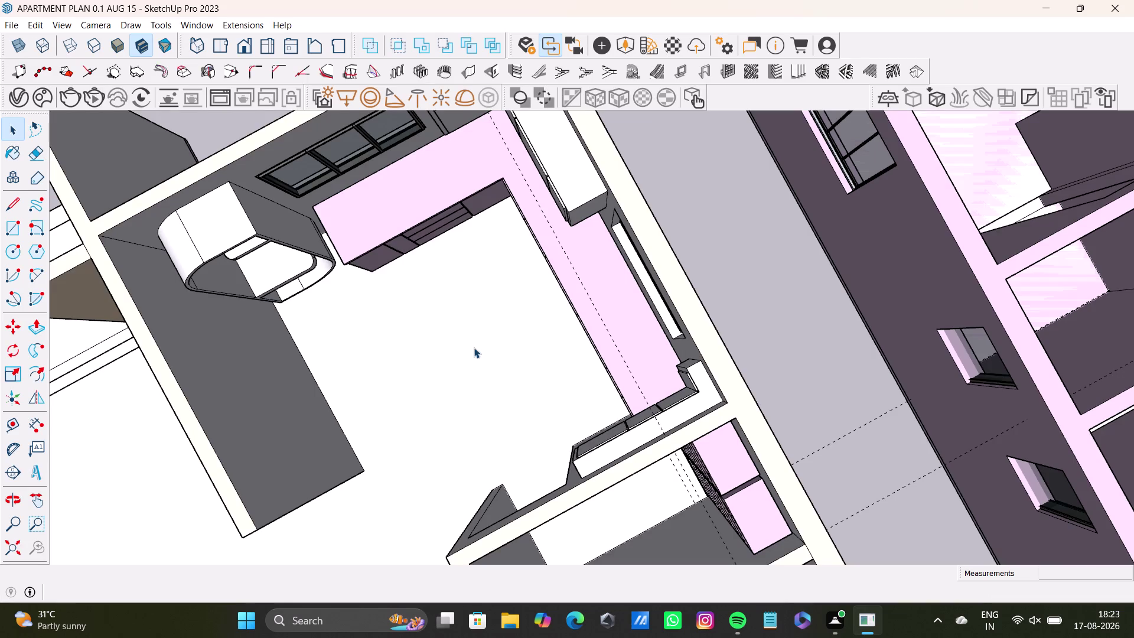
Orbit around the kitchen area and dismiss the Enscape welcome window.
scroll(down, 3)
middle_drag(464, 373, 548, 200)
middle_drag(541, 426, 697, 303)
scroll(up, 3)
middle_drag(540, 406, 513, 504)
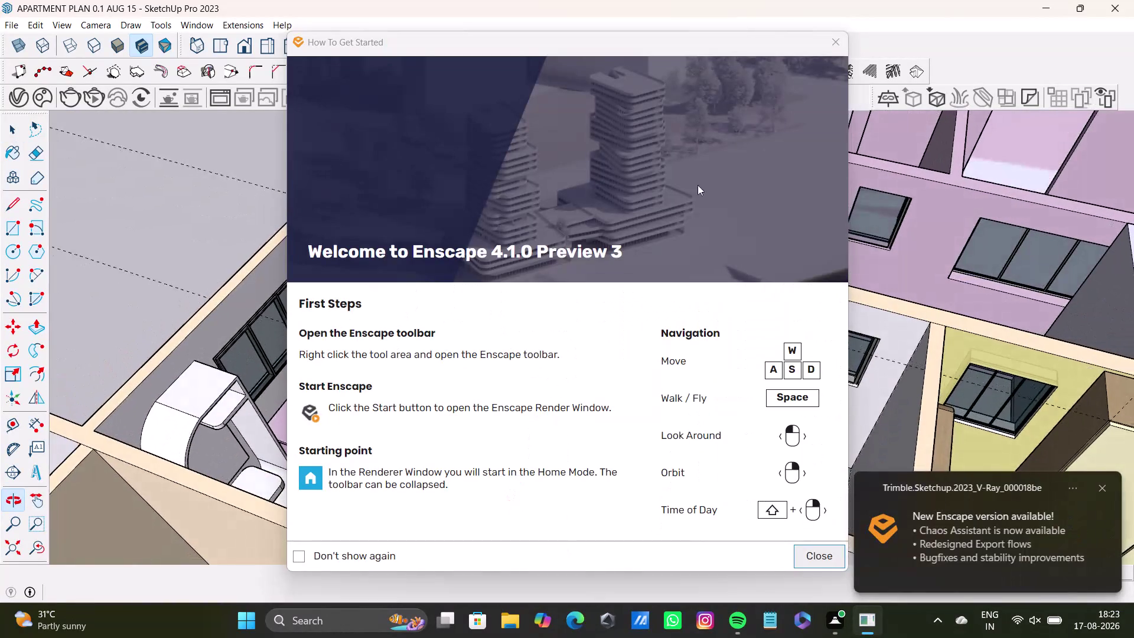
click(831, 42)
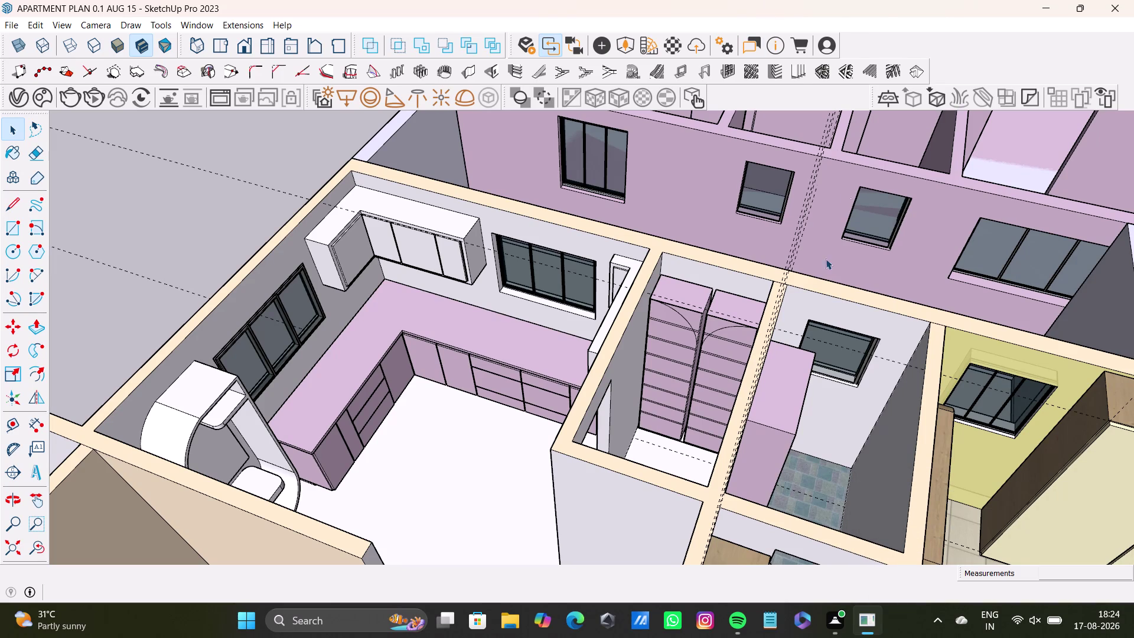
Orbit over the whole apartment to survey the bathroom, bedroom and kitchen.
scroll(down, 3)
scroll(down, 3)
middle_drag(500, 280, 303, 337)
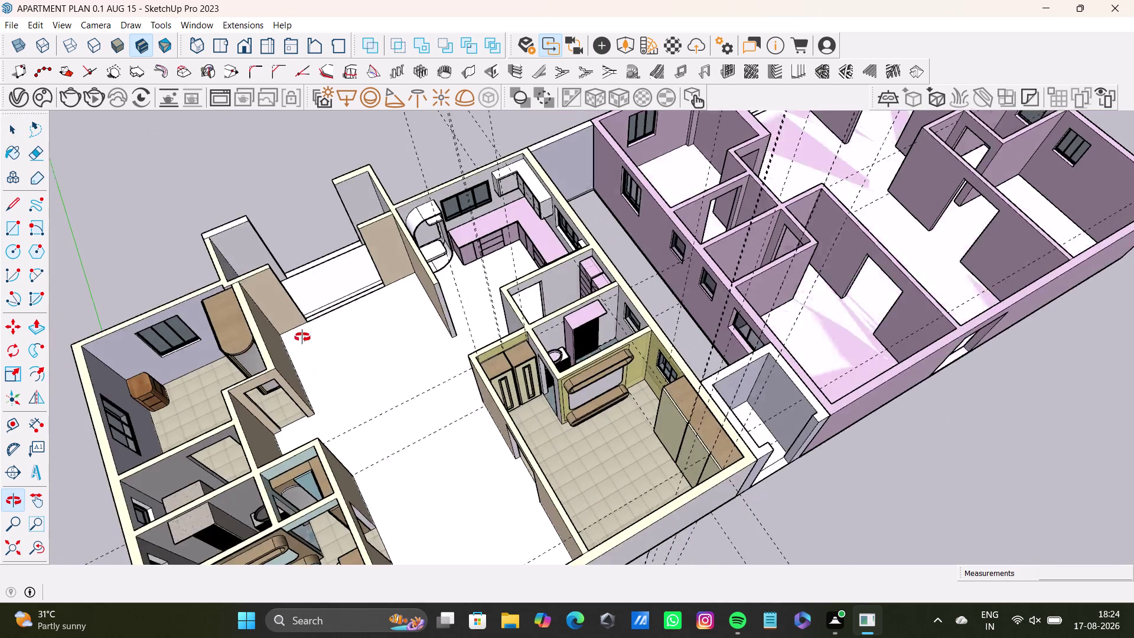
middle_drag(303, 337, 302, 337)
scroll(up, 3)
middle_drag(588, 291, 361, 291)
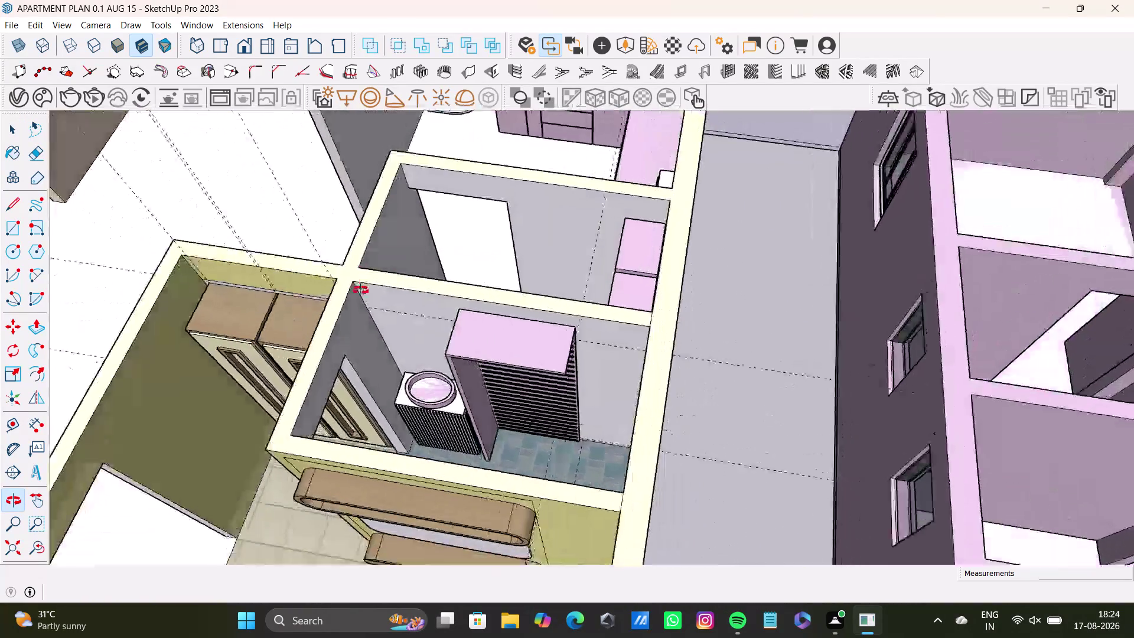
middle_drag(360, 291, 501, 132)
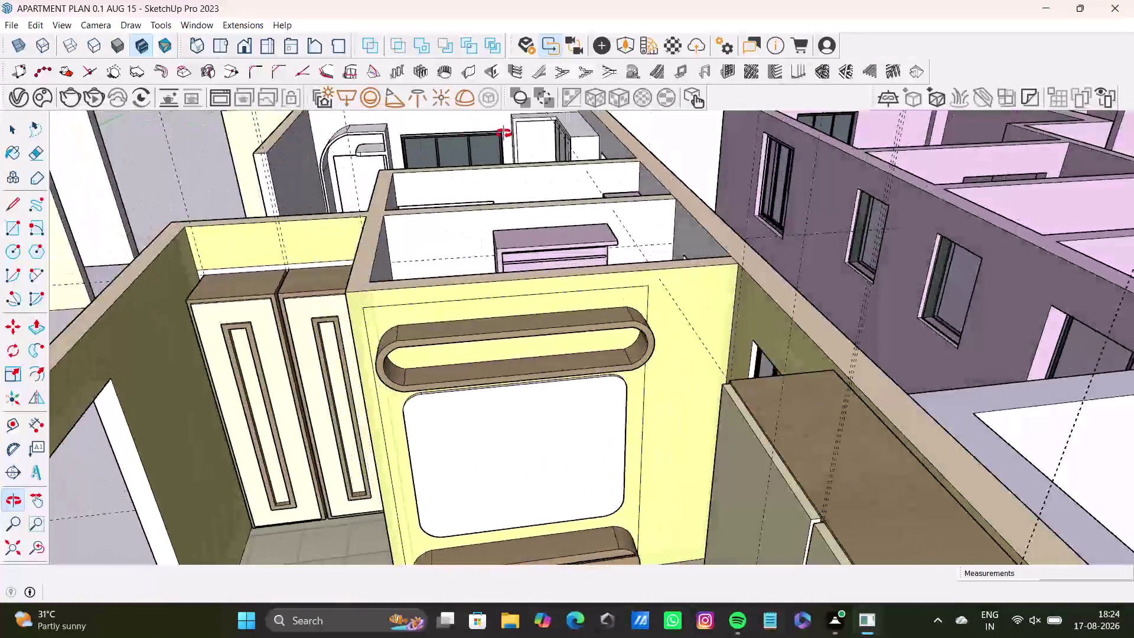
middle_drag(502, 132, 555, 319)
scroll(down, 3)
middle_drag(549, 323, 595, 246)
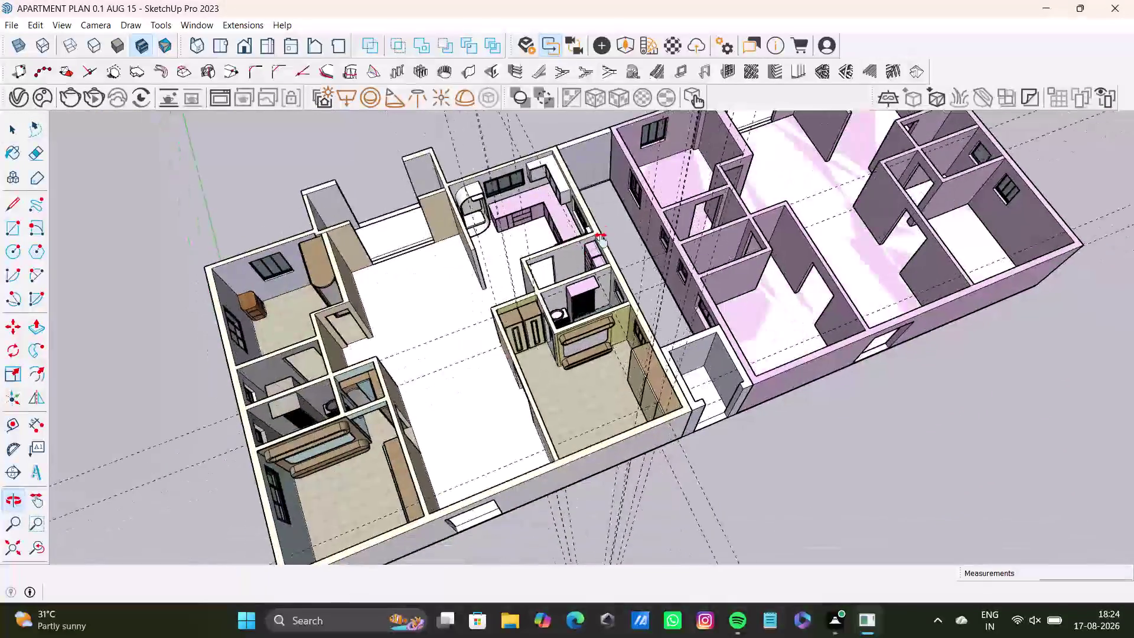
middle_drag(595, 245, 605, 238)
scroll(up, 3)
scroll(down, 3)
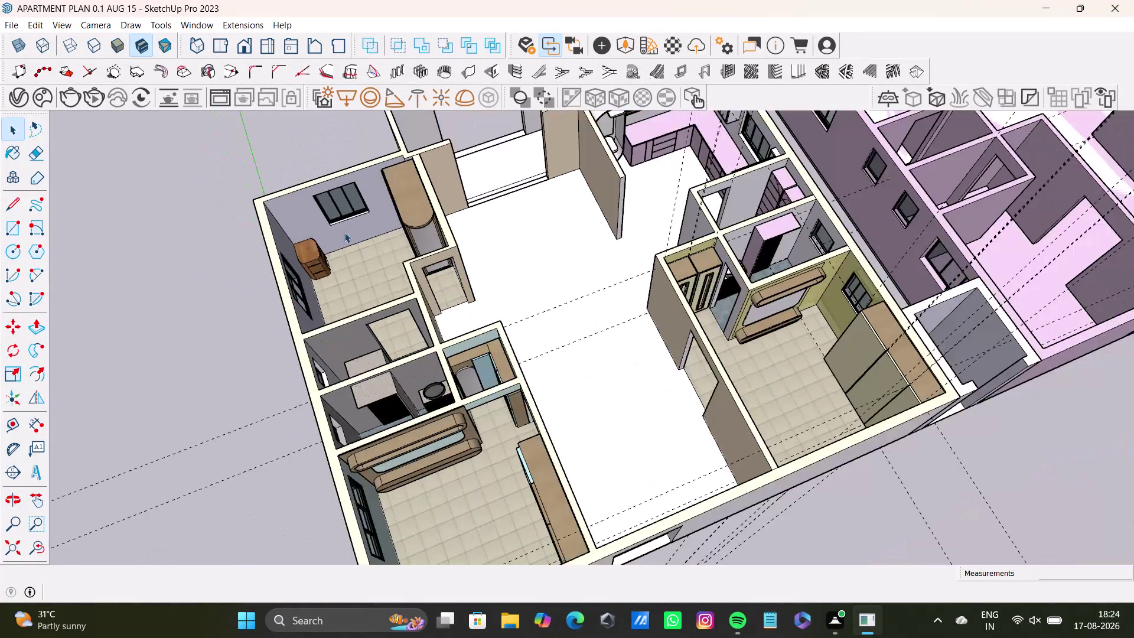
scroll(down, 3)
middle_drag(637, 272, 502, 379)
scroll(up, 3)
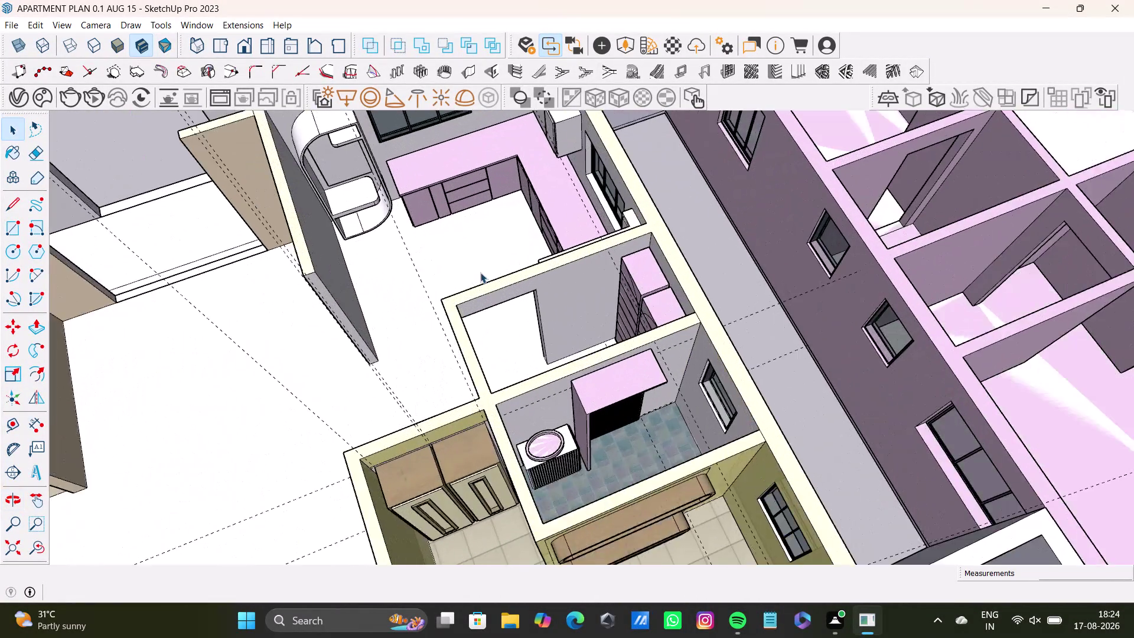
scroll(up, 3)
middle_drag(480, 272, 661, 268)
scroll(down, 3)
middle_drag(659, 309, 660, 311)
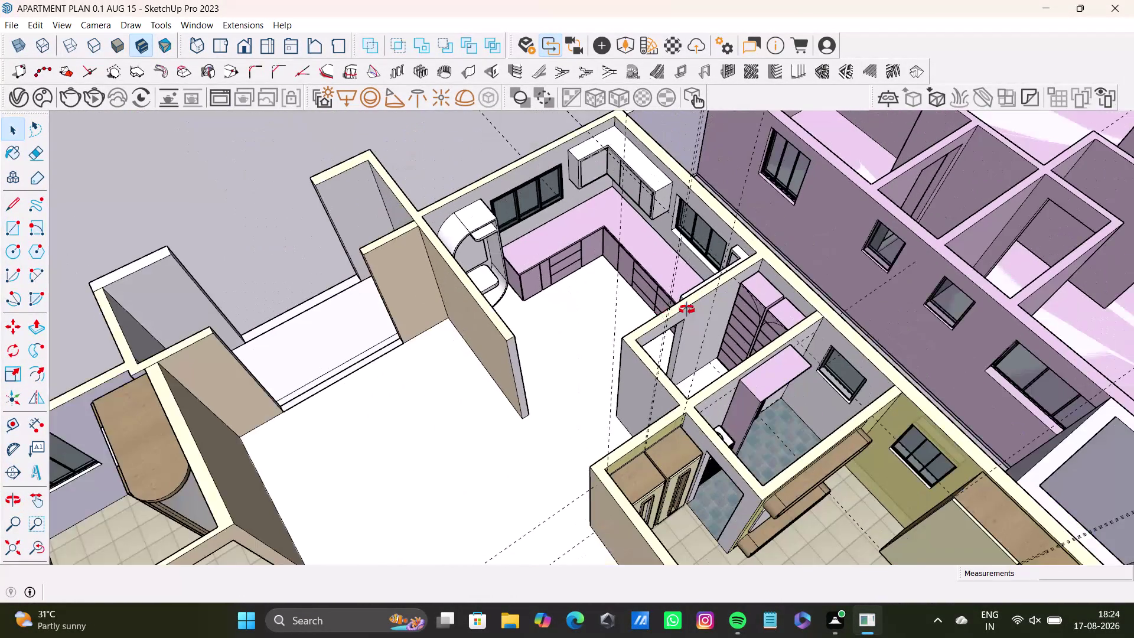
Face the bathroom's bedroom-side wall by the wardrobe, select Paint Bucket, and open the Default Tray.
middle_drag(659, 311, 886, 355)
scroll(up, 3)
middle_drag(651, 295, 399, 287)
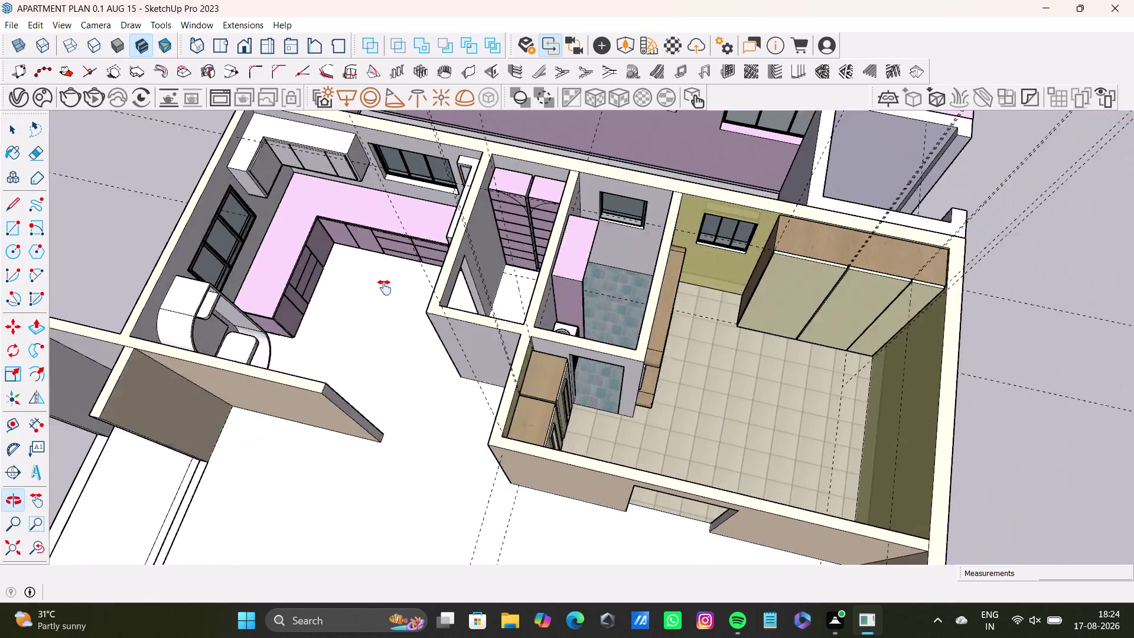
middle_drag(399, 288, 282, 290)
scroll(up, 3)
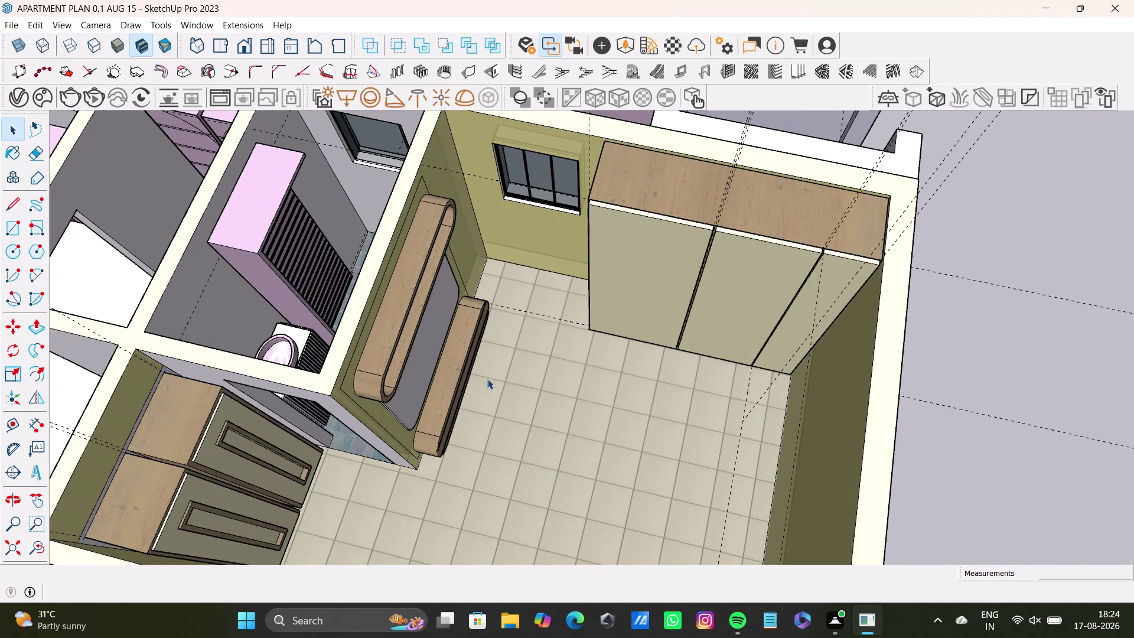
middle_drag(342, 344, 279, 237)
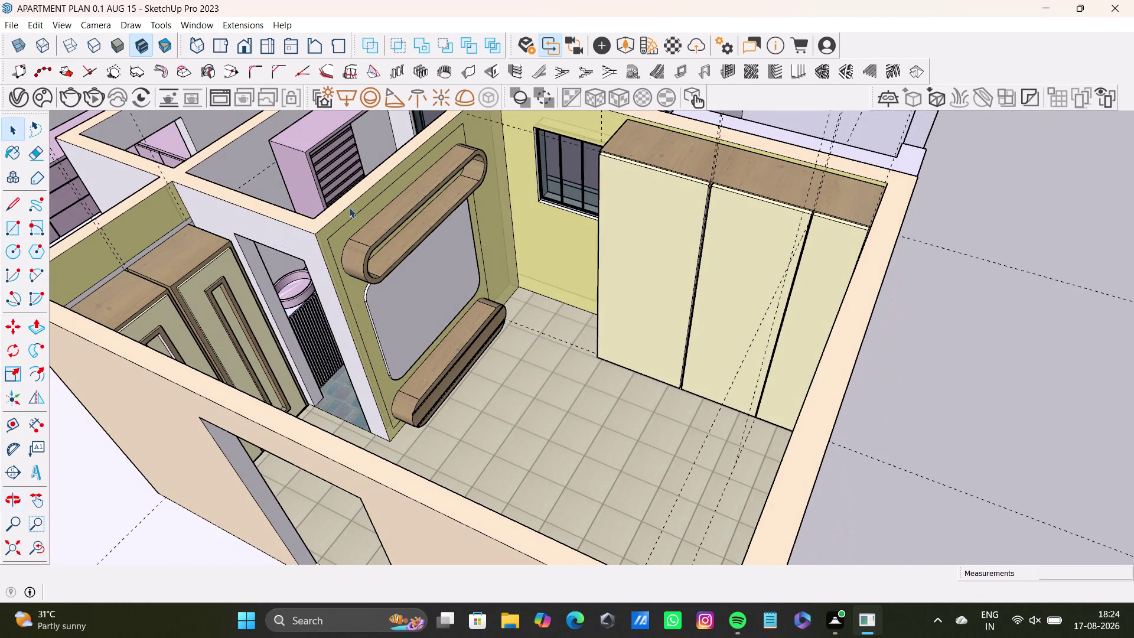
click(5, 151)
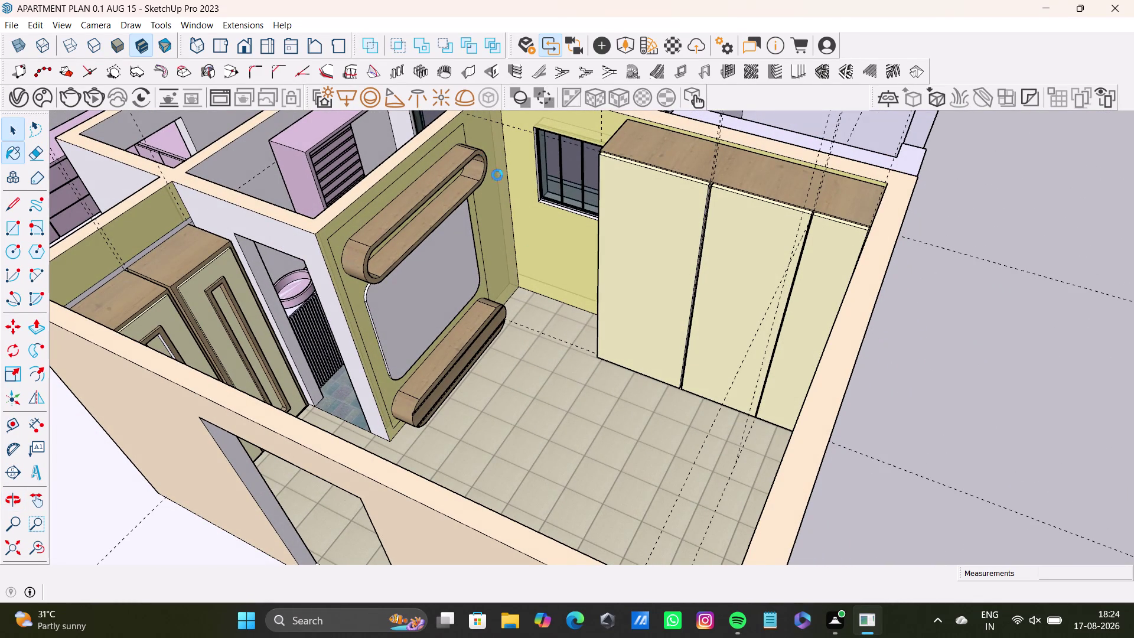
click(551, 227)
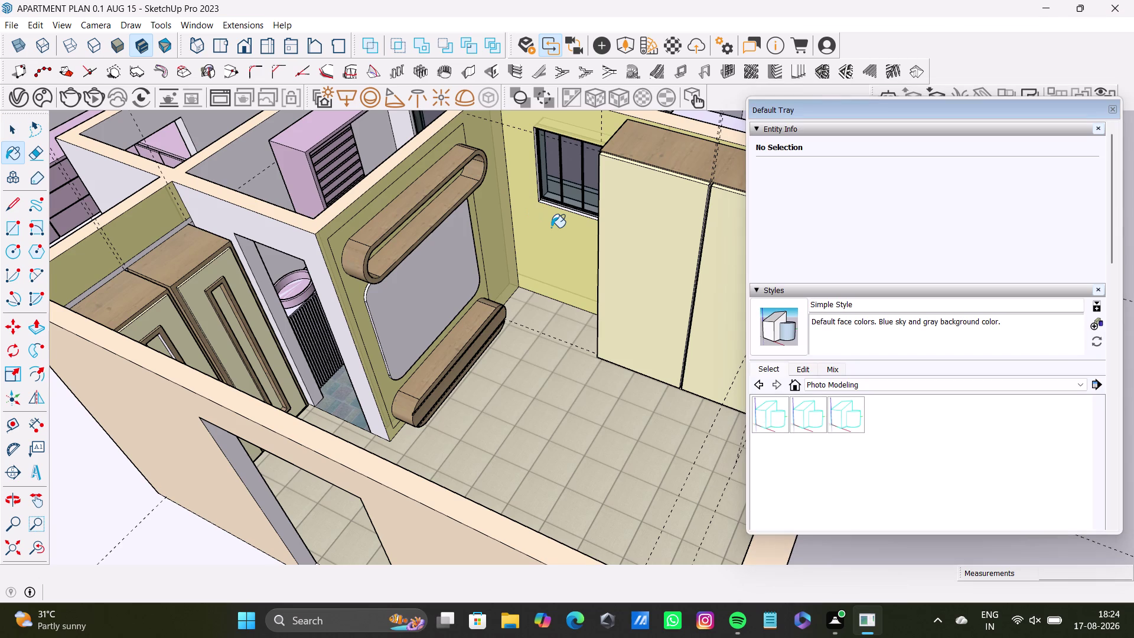
Undo the last change and show the named colour swatches in the Materials tray.
key(ctrl+z)
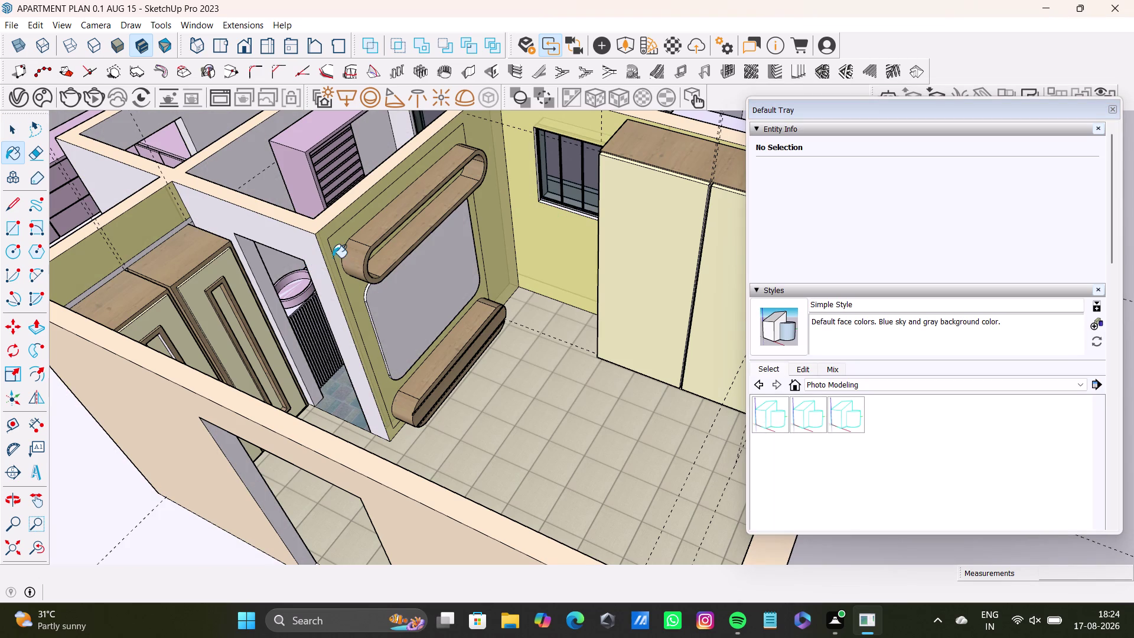
scroll(up, 3)
scroll(down, 3)
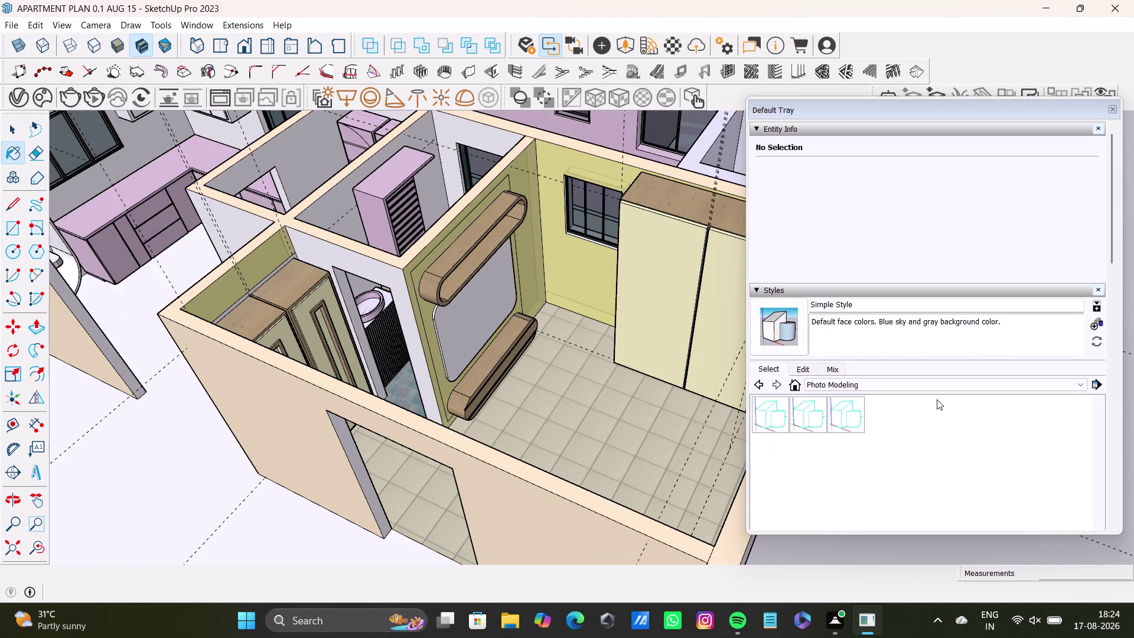
scroll(down, 3)
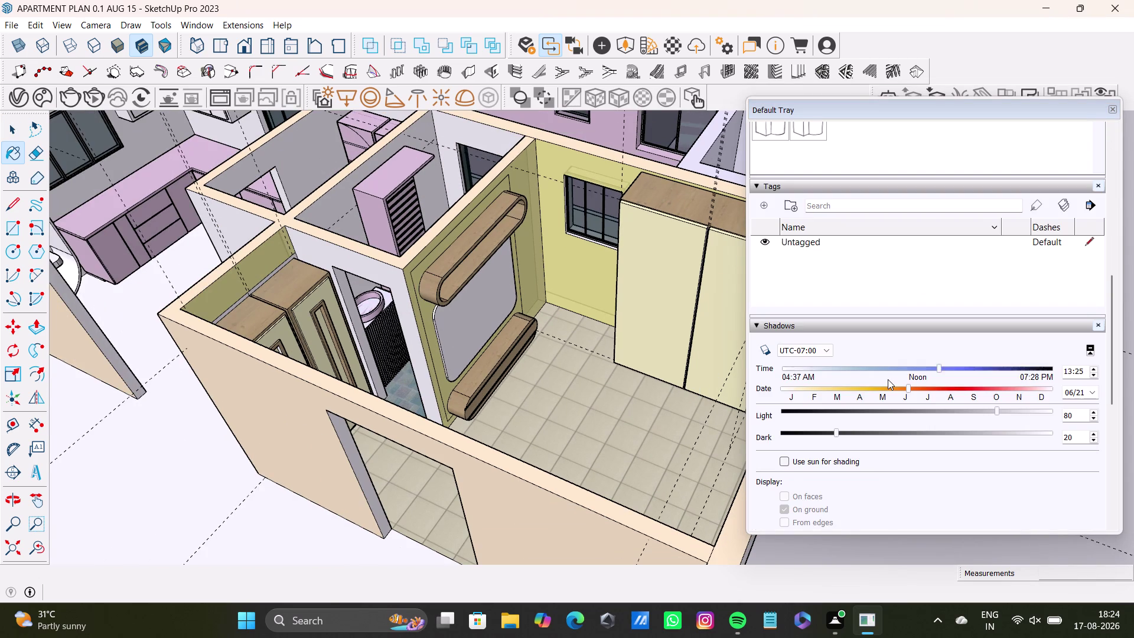
scroll(down, 3)
drag(1111, 335, 1116, 381)
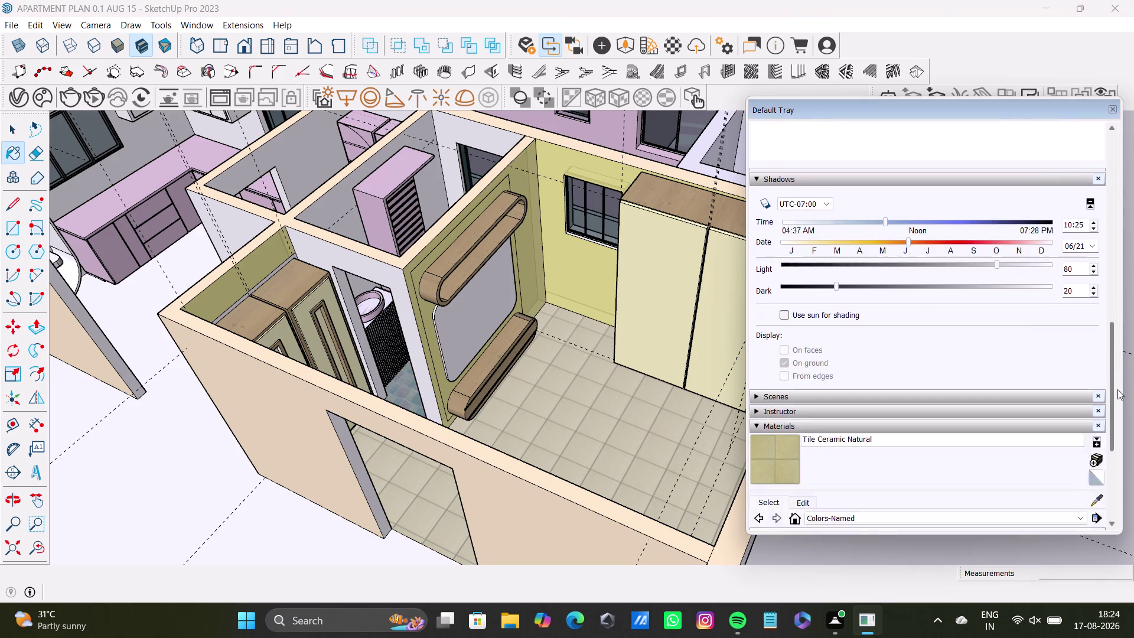
drag(1117, 382, 1118, 416)
click(1098, 393)
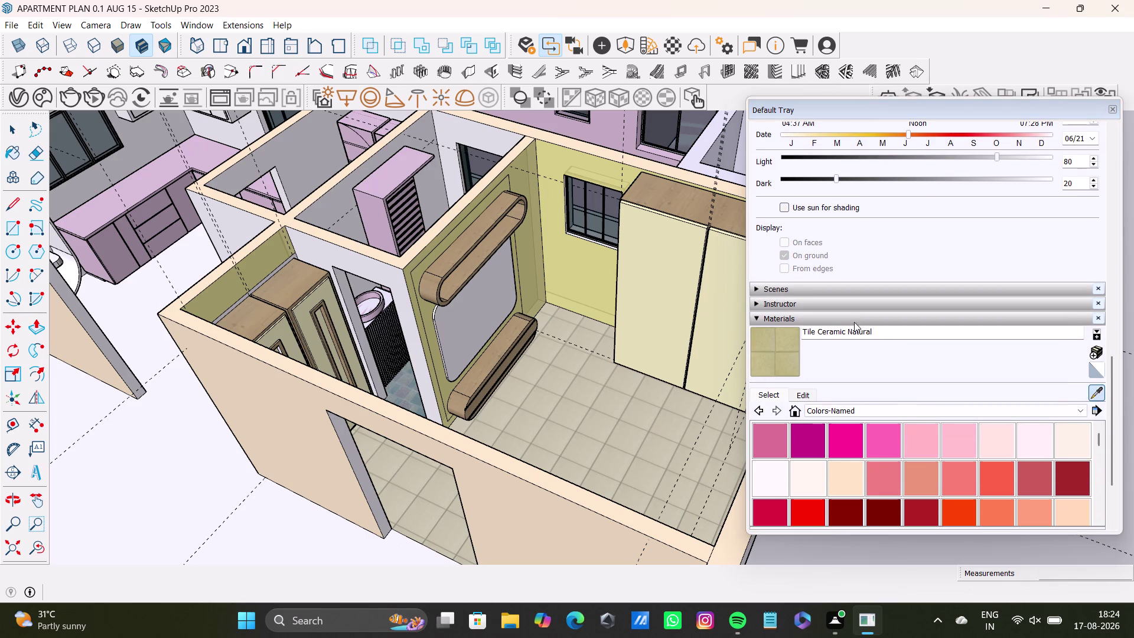
Sample the 0047_Khaki material from the bedroom wall.
click(625, 174)
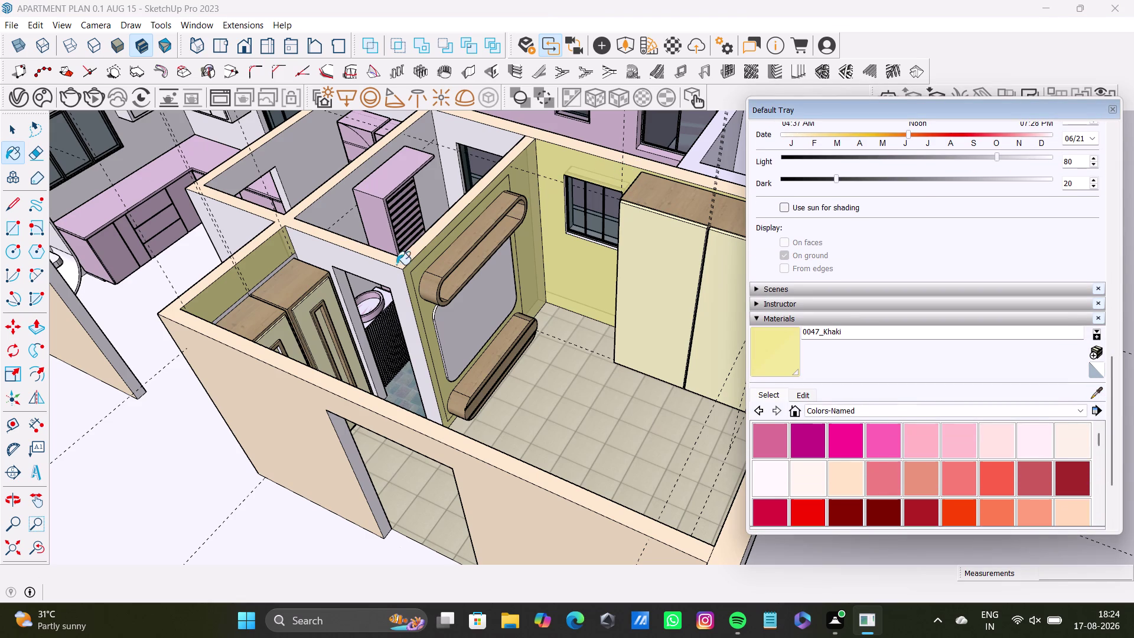
click(395, 277)
key(ctrl+z)
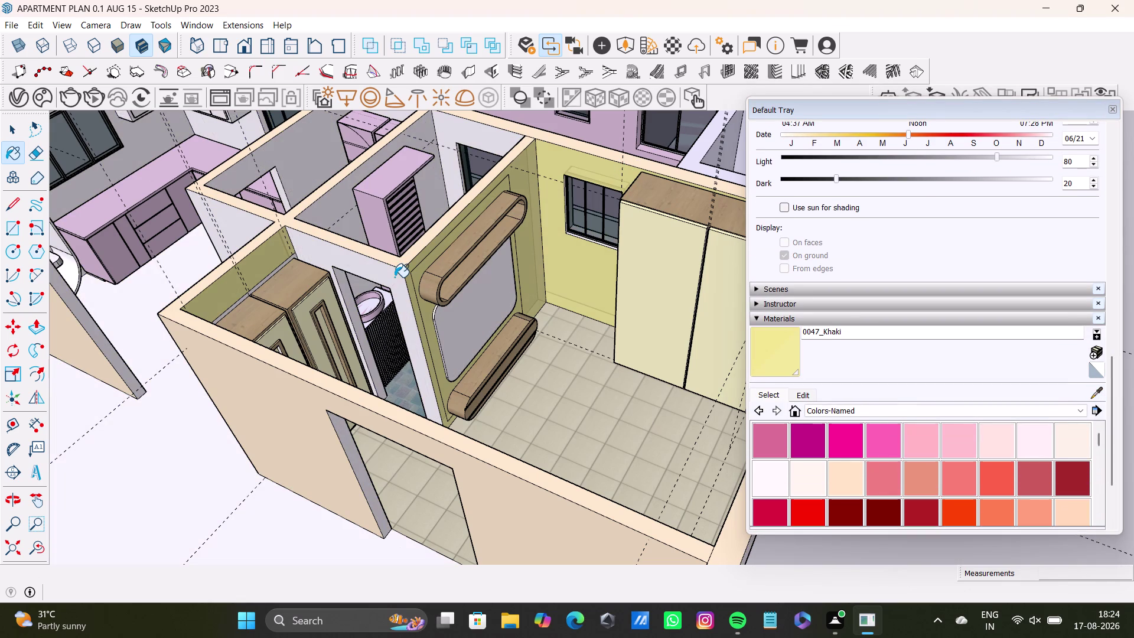
key(space)
Enter the bathroom wall group and select its bedroom-side wall face.
click(394, 278)
triple_click(394, 277)
double_click(395, 278)
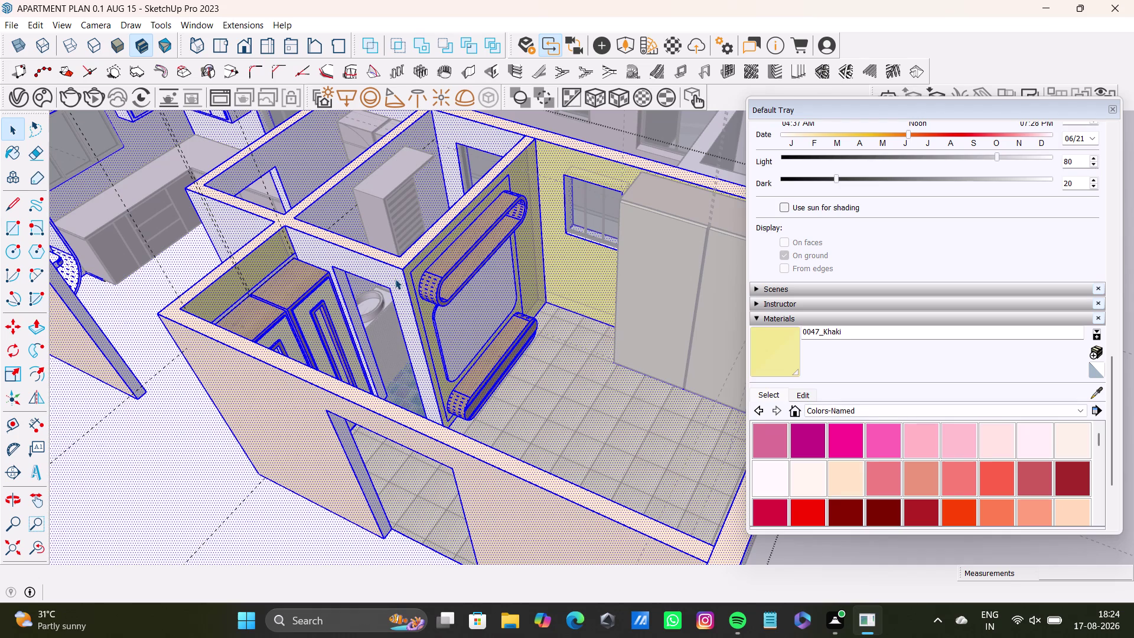
double_click(396, 279)
click(396, 276)
click(367, 269)
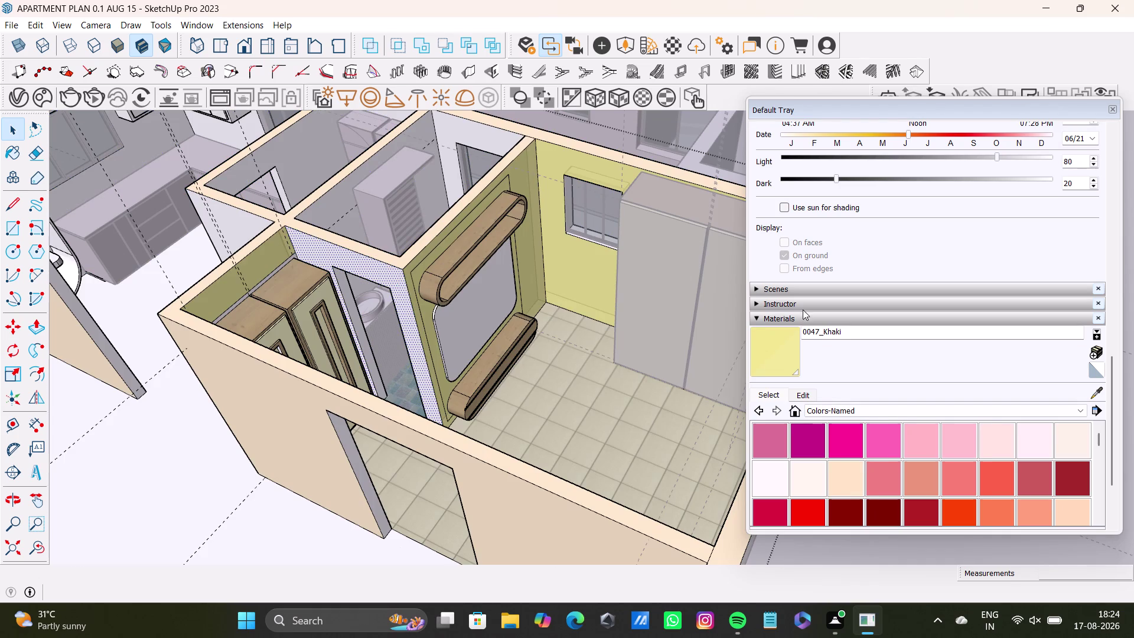
Paint the wall faces beside the wardrobe and the narrow wall edge khaki.
click(779, 368)
click(386, 276)
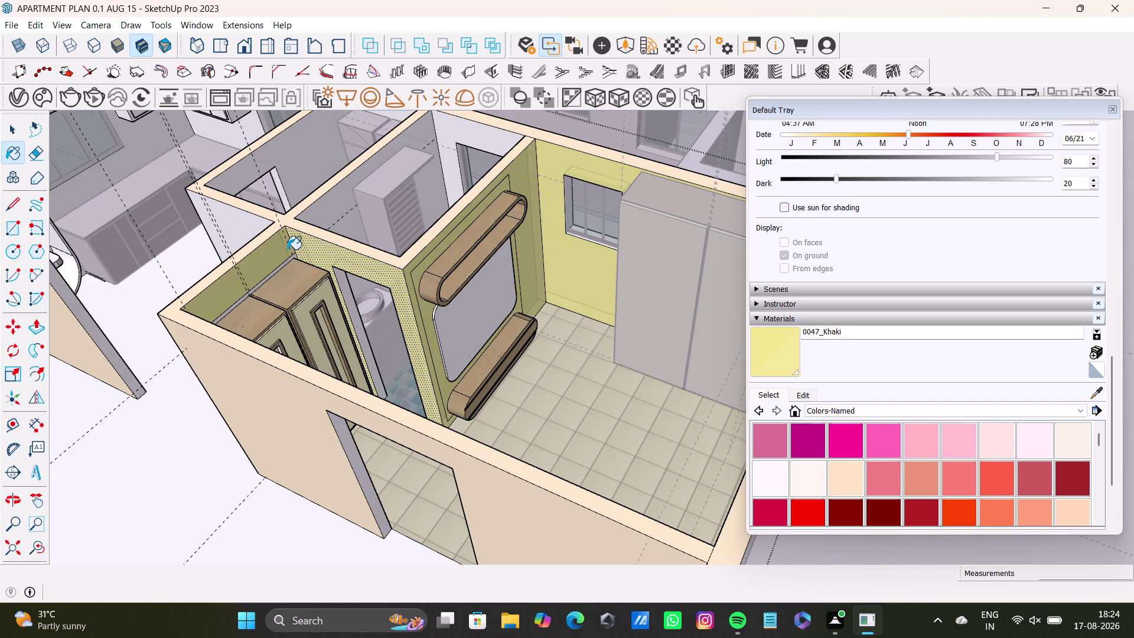
scroll(up, 3)
key(space)
click(310, 266)
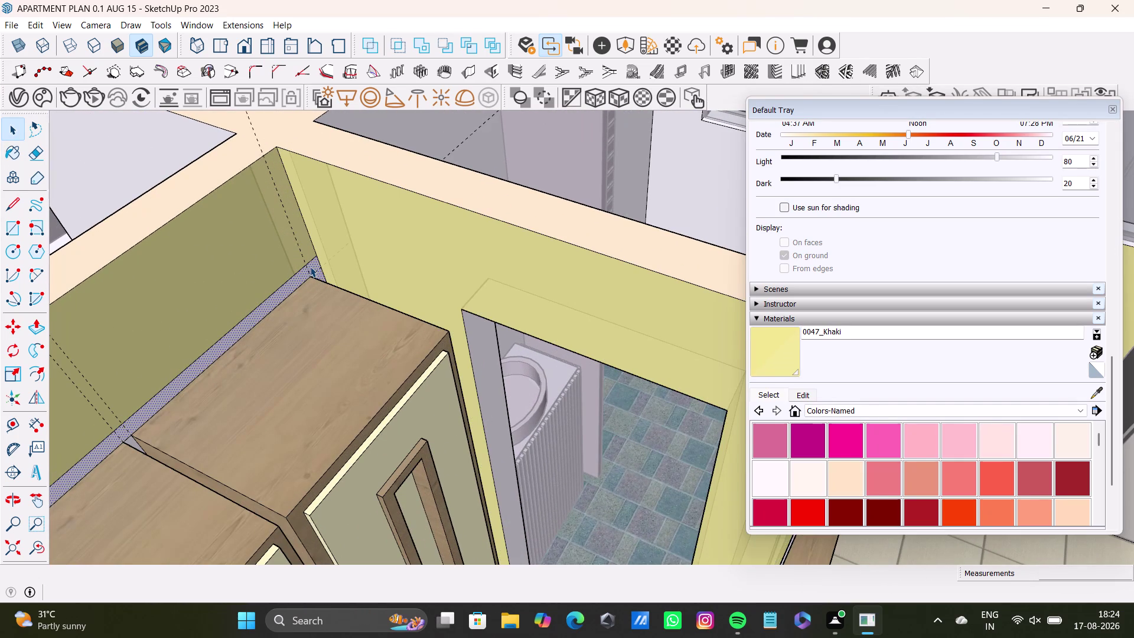
click(766, 364)
click(314, 269)
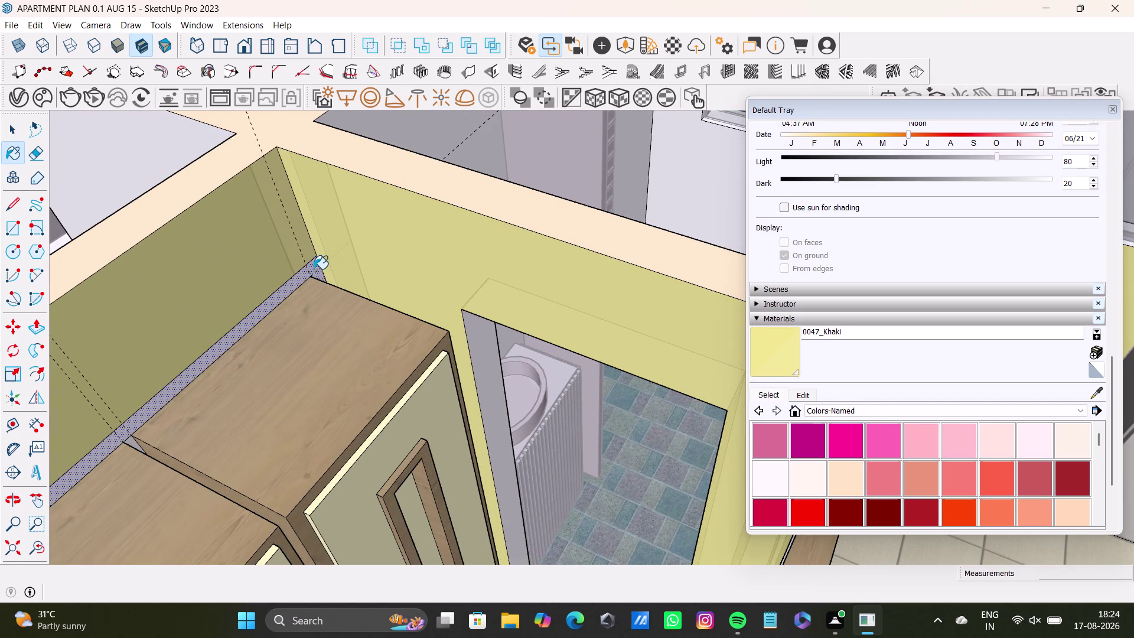
scroll(down, 3)
middle_drag(538, 291, 535, 305)
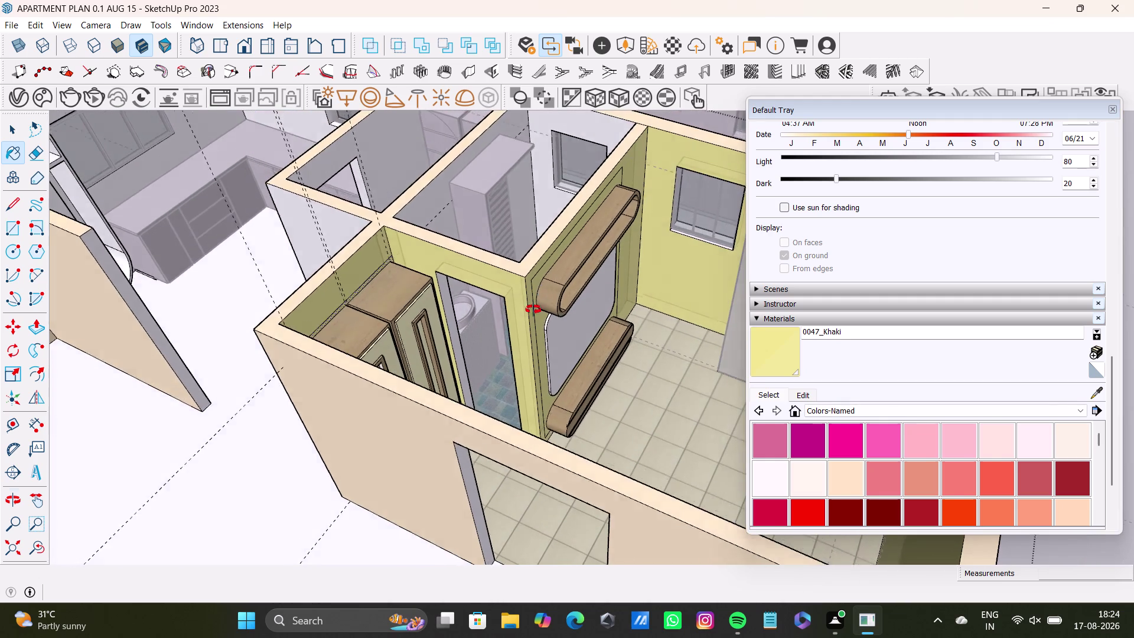
middle_drag(535, 305, 418, 344)
scroll(down, 3)
middle_drag(420, 309, 420, 330)
scroll(up, 3)
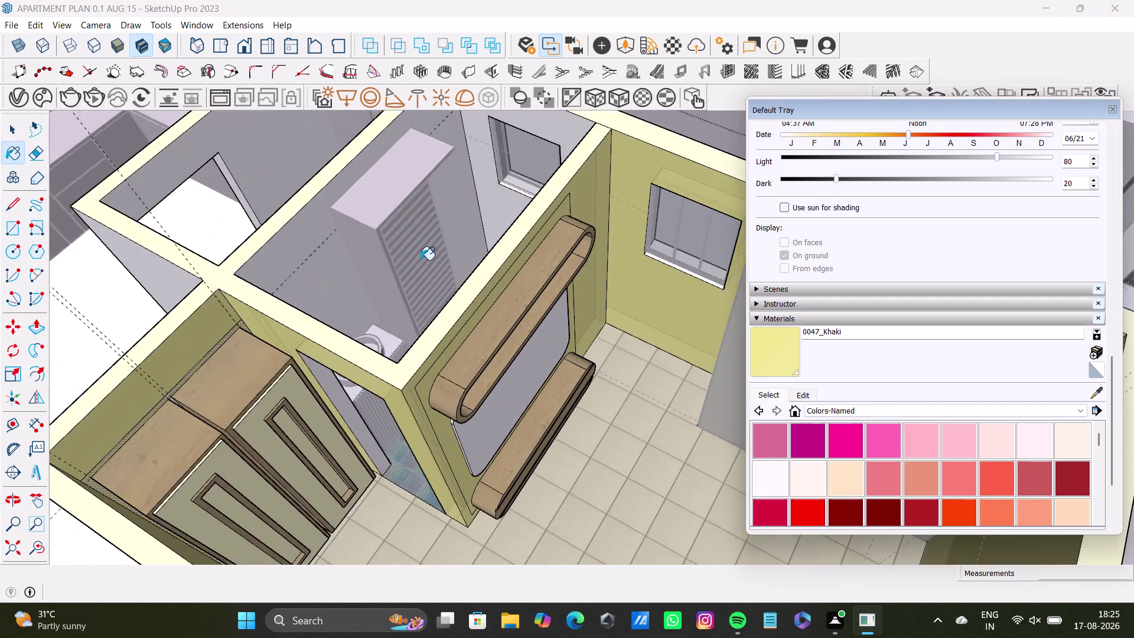
scroll(up, 3)
scroll(down, 3)
key(space)
click(674, 279)
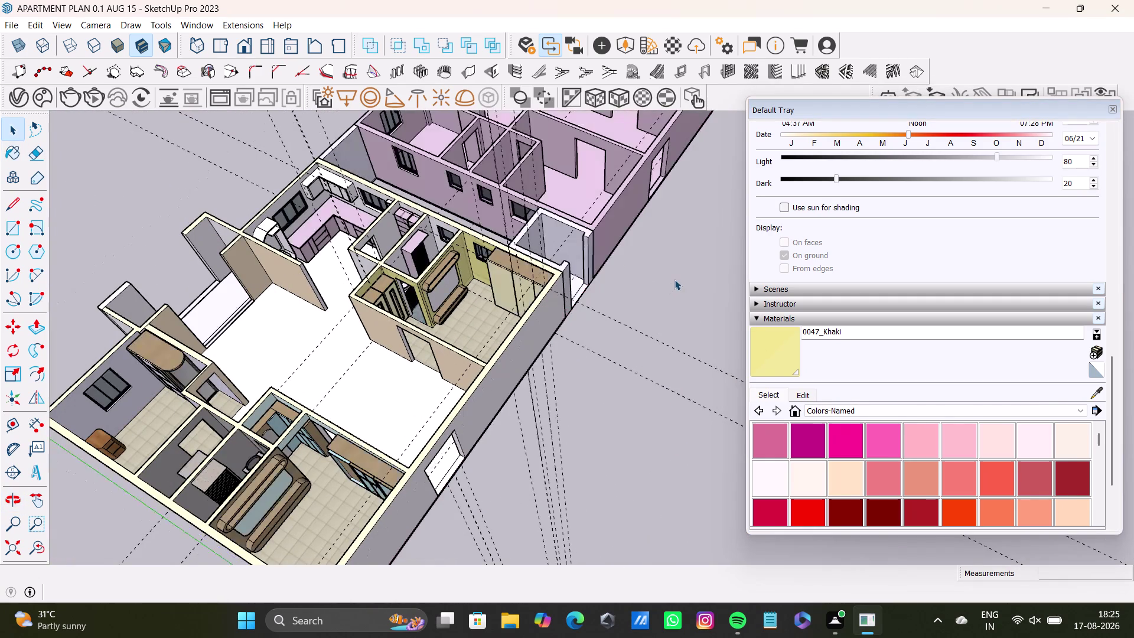
scroll(up, 3)
middle_drag(358, 229, 434, 201)
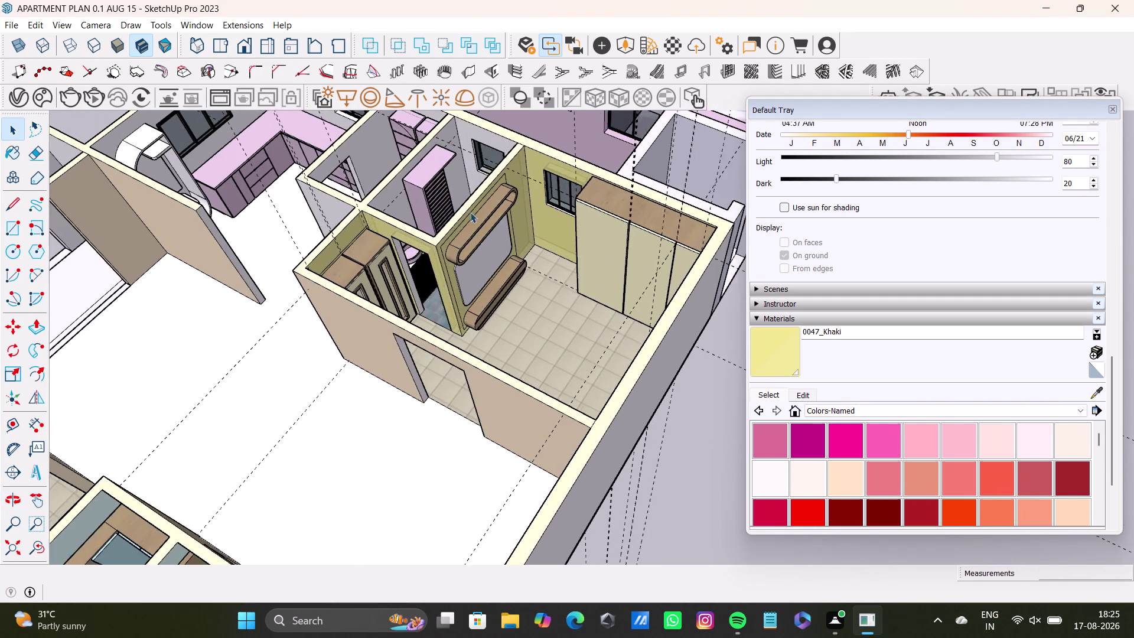
middle_drag(469, 212, 344, 343)
scroll(up, 3)
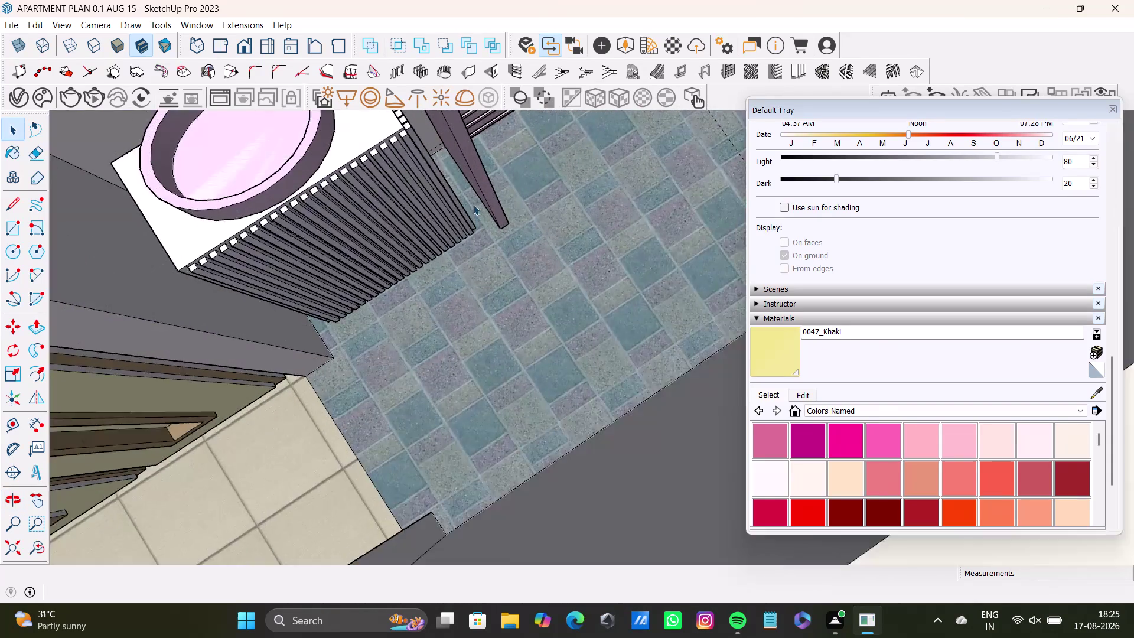
scroll(up, 3)
middle_drag(473, 205, 418, 331)
scroll(down, 3)
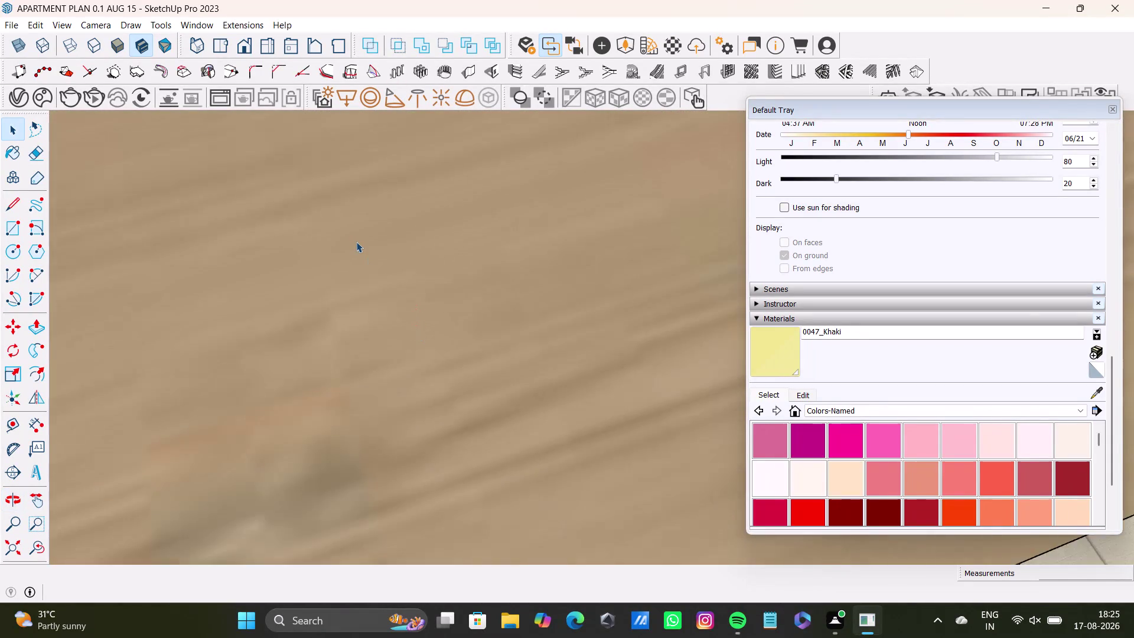
scroll(down, 3)
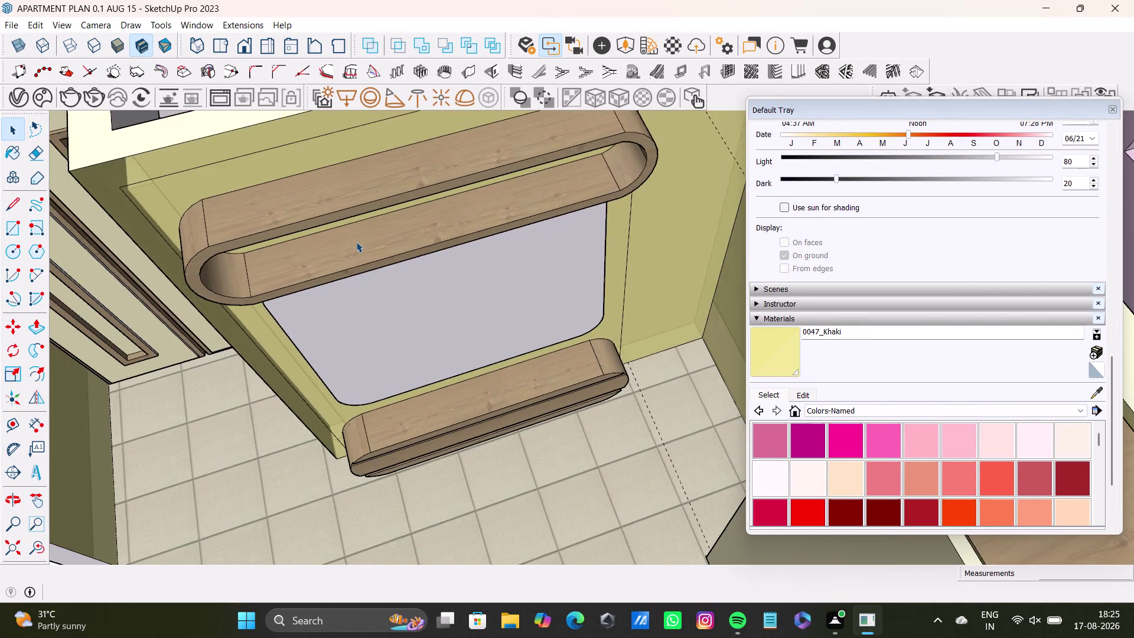
scroll(down, 3)
middle_drag(377, 164, 456, 417)
scroll(up, 3)
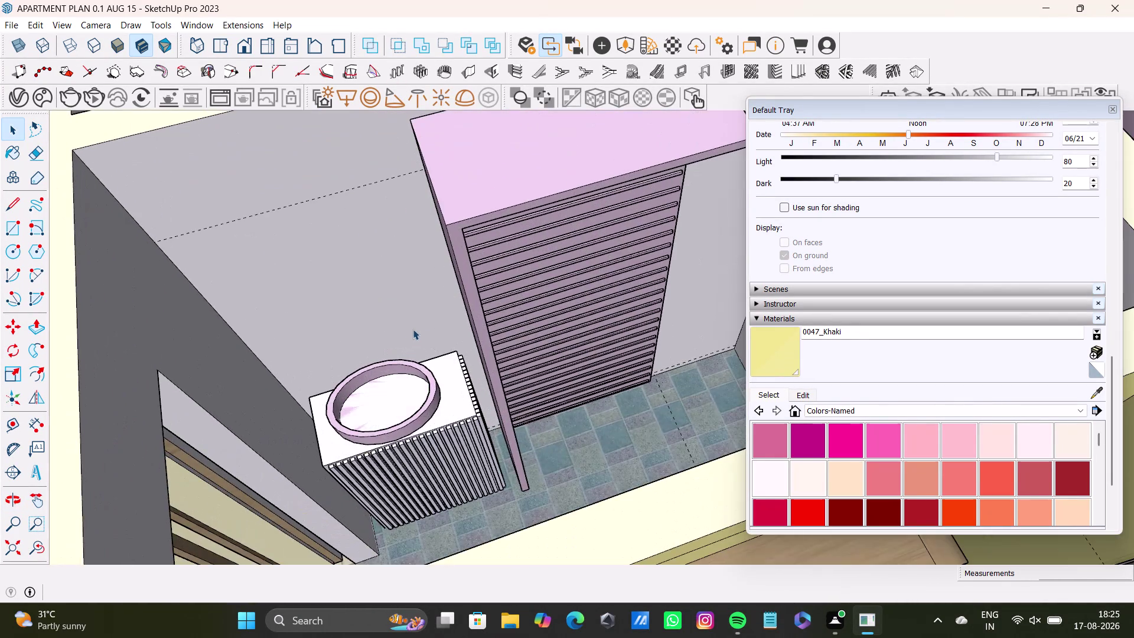
middle_drag(421, 331, 399, 248)
scroll(up, 3)
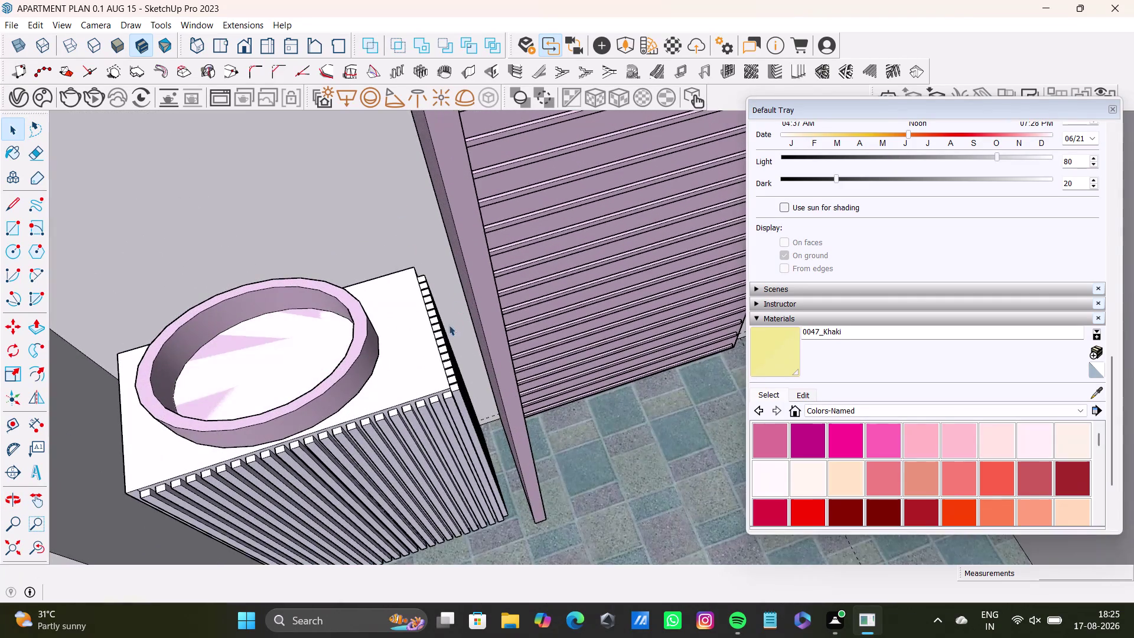
middle_drag(448, 326, 470, 206)
middle_drag(558, 251, 581, 354)
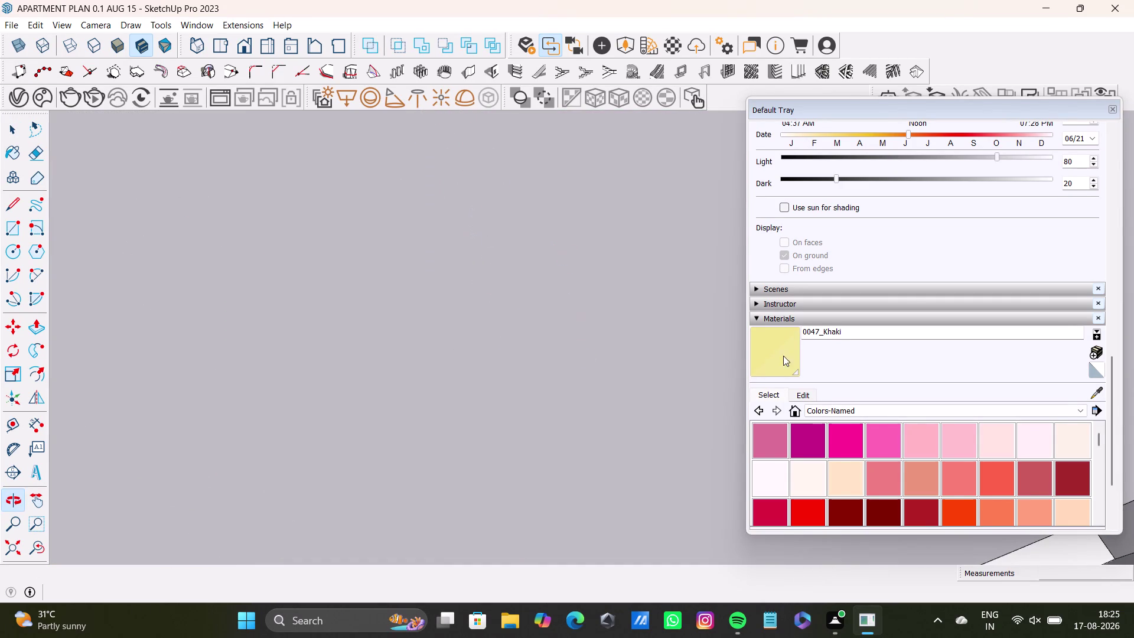
Sample the 0035_Tan material from the finished stone cabinet's slats.
click(1104, 397)
scroll(down, 3)
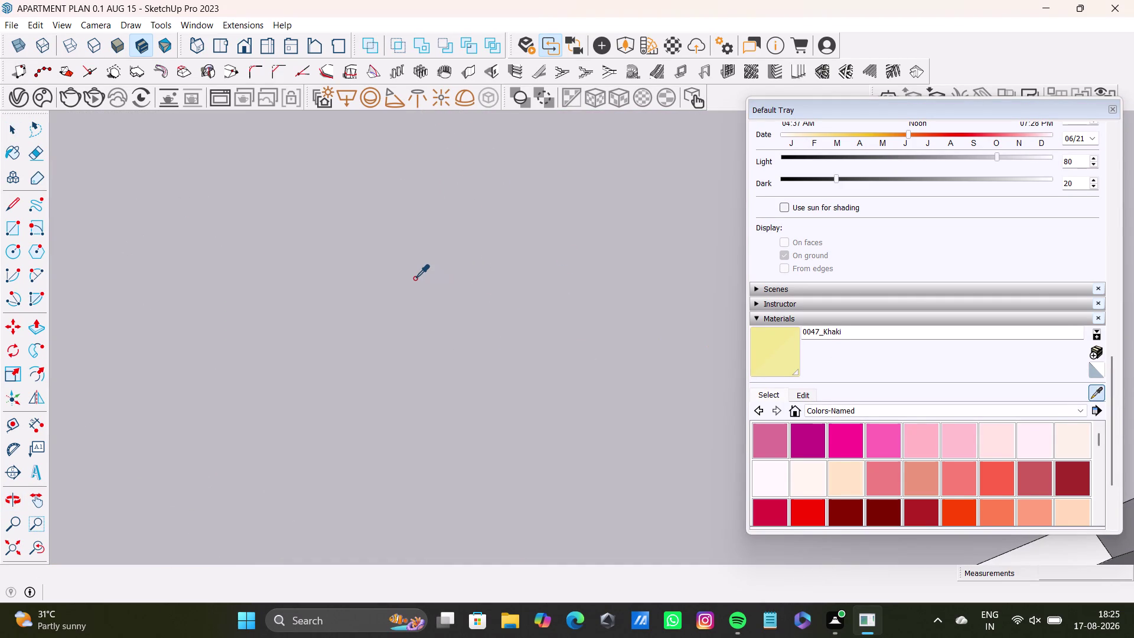
scroll(down, 3)
scroll(down, 3)
click(16, 549)
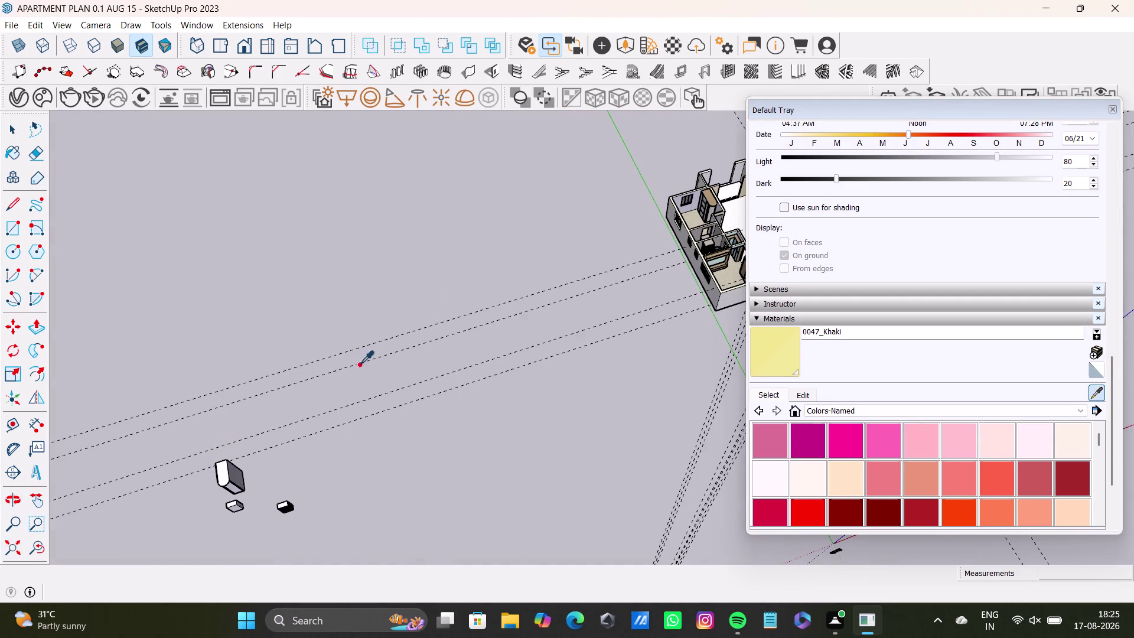
scroll(up, 3)
middle_drag(627, 262, 207, 304)
scroll(up, 3)
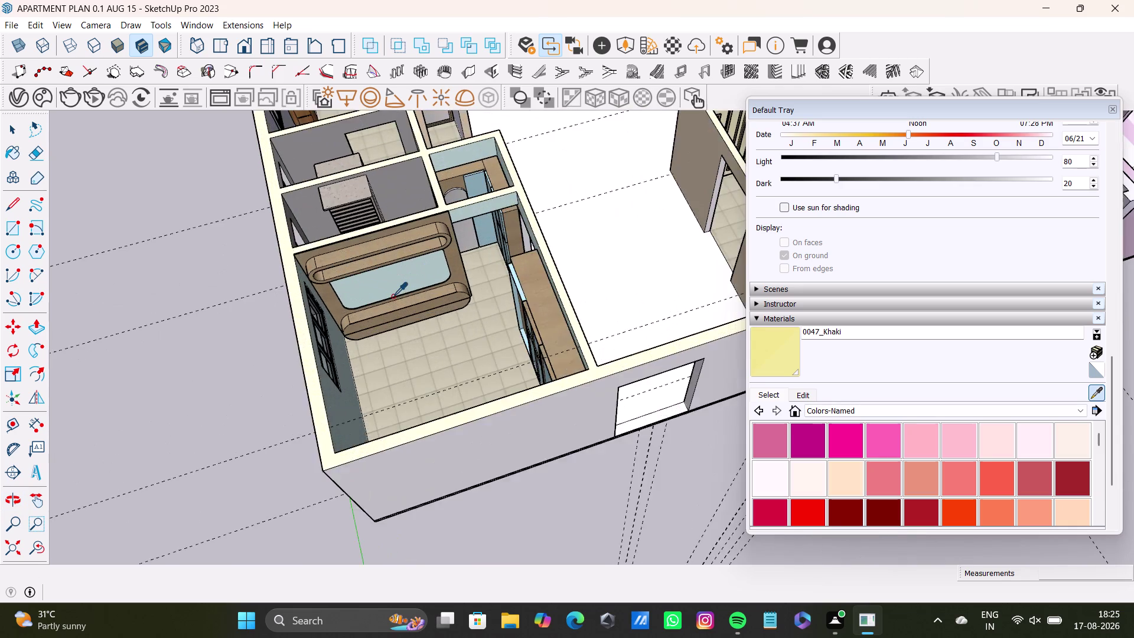
scroll(up, 3)
middle_drag(408, 233, 432, 403)
scroll(up, 3)
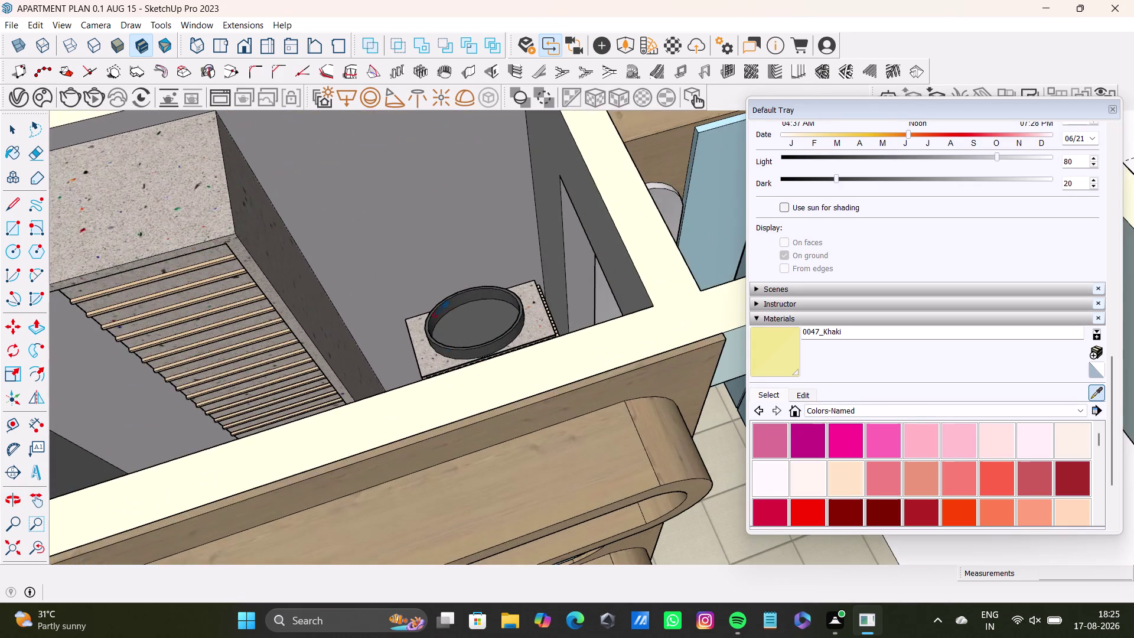
middle_drag(434, 314, 446, 401)
scroll(up, 3)
click(553, 340)
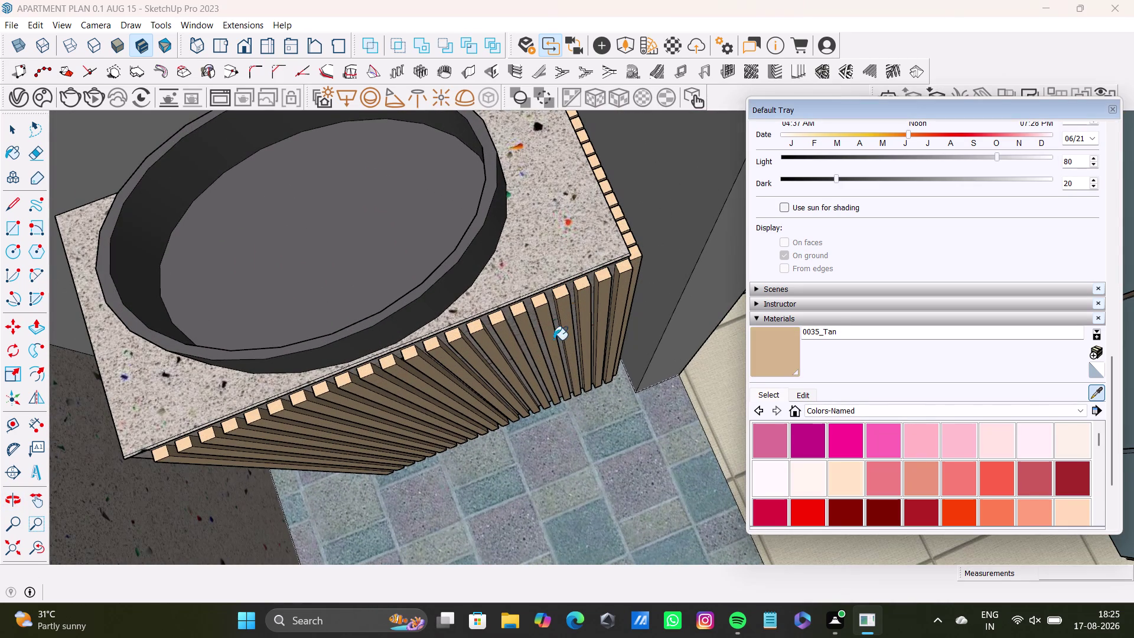
Orbit to the unfinished white cabinet's slats in the other bathroom and switch to Select.
scroll(down, 3)
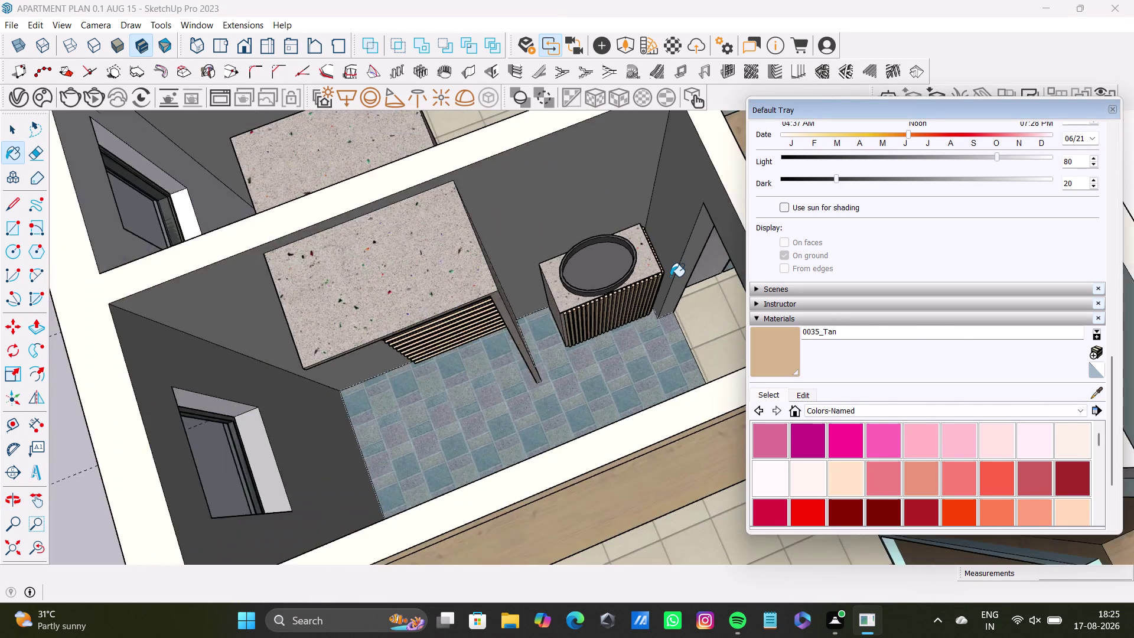
scroll(down, 3)
middle_drag(670, 277, 255, 349)
scroll(up, 3)
scroll(down, 3)
middle_drag(487, 298, 484, 312)
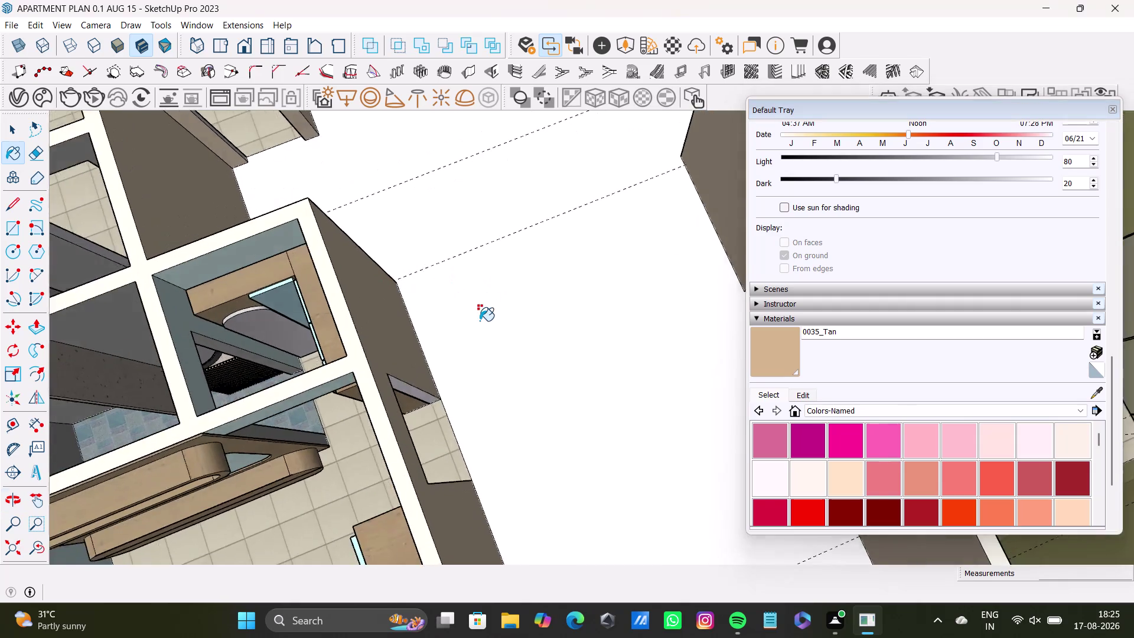
middle_drag(484, 312, 480, 320)
scroll(down, 3)
middle_drag(492, 317, 228, 377)
scroll(up, 3)
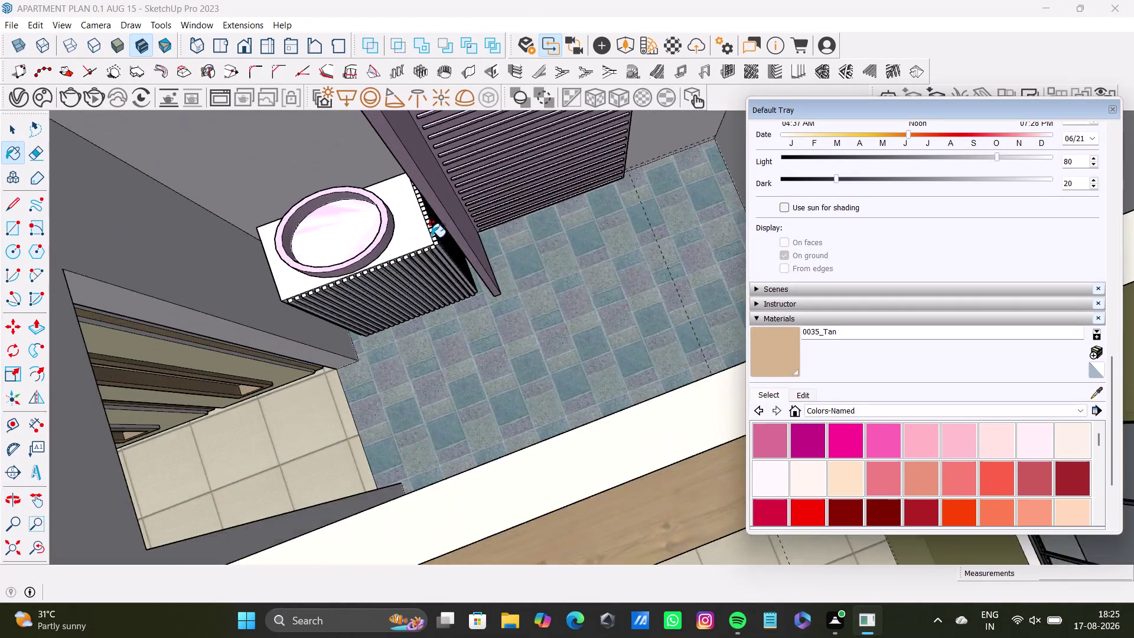
scroll(up, 3)
middle_drag(431, 236, 495, 269)
middle_drag(494, 274, 434, 239)
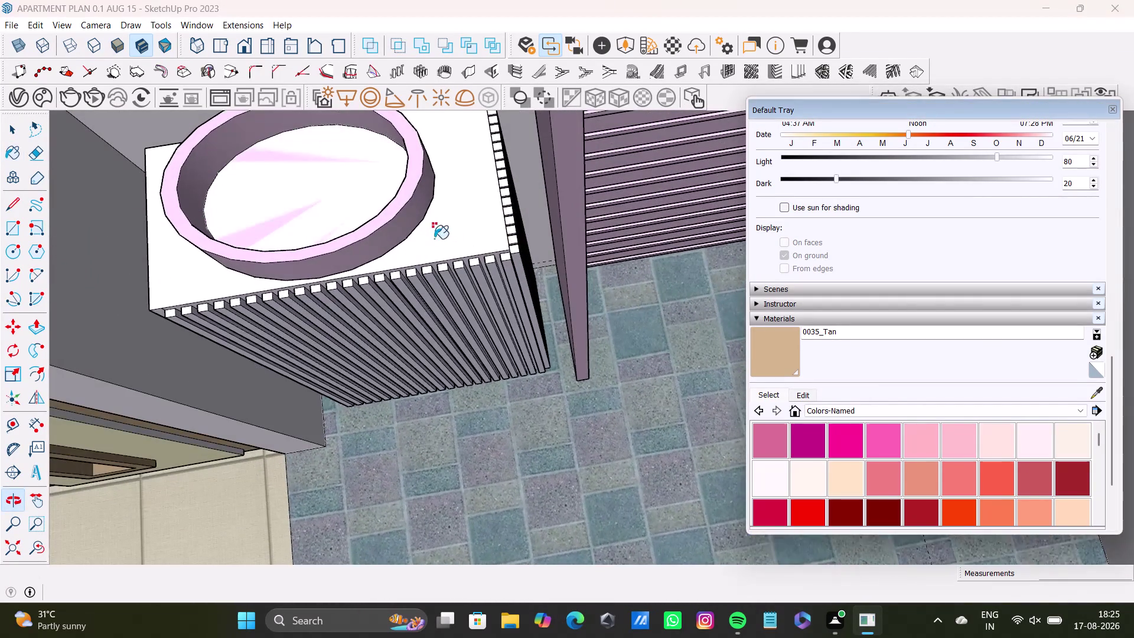
key(space)
scroll(up, 3)
Orbit beneath the cabinet to see the slat ends, then open the cabinet to edit its parts.
middle_drag(204, 288, 378, 210)
scroll(up, 3)
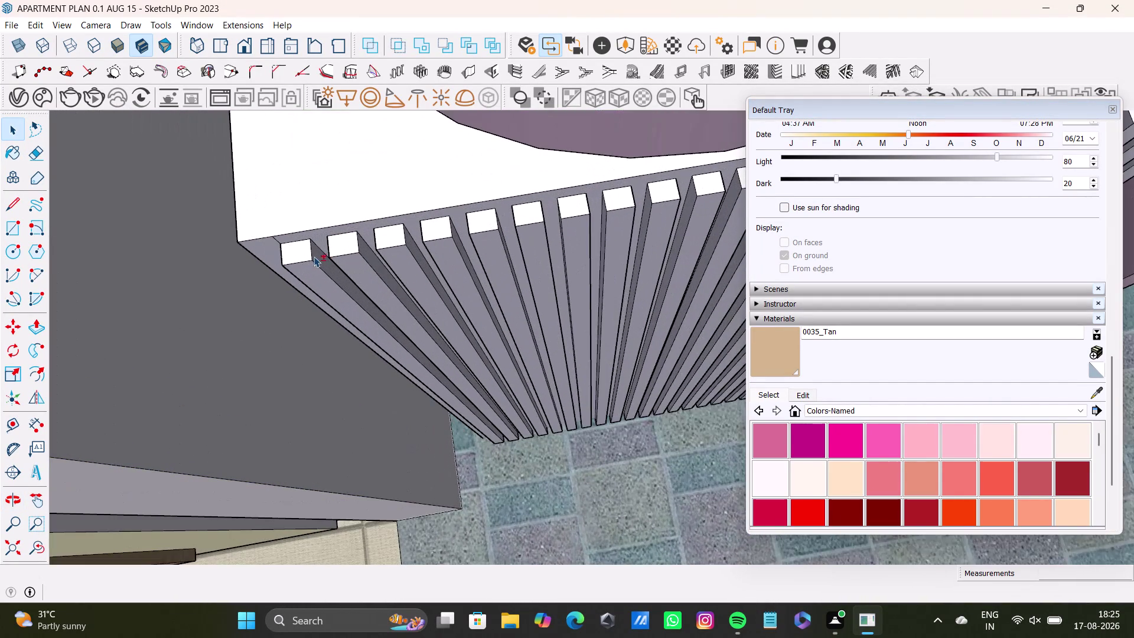
click(303, 254)
triple_click(311, 270)
click(311, 269)
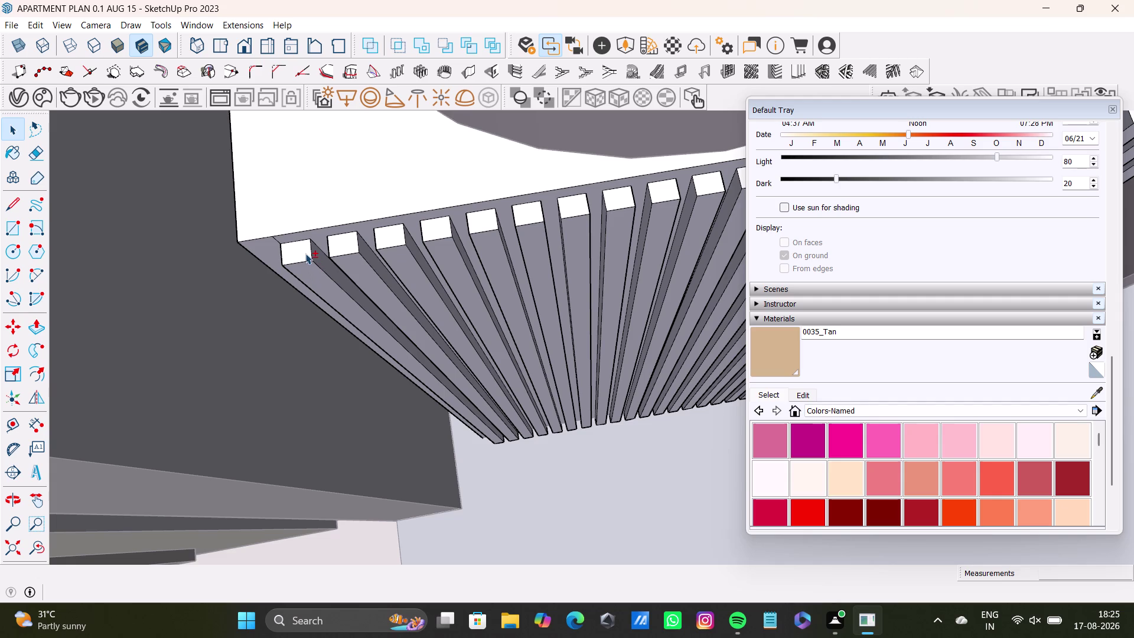
double_click(305, 253)
Select the first four cabinet slats, shifting the view along the row.
click(311, 270)
click(316, 263)
click(321, 263)
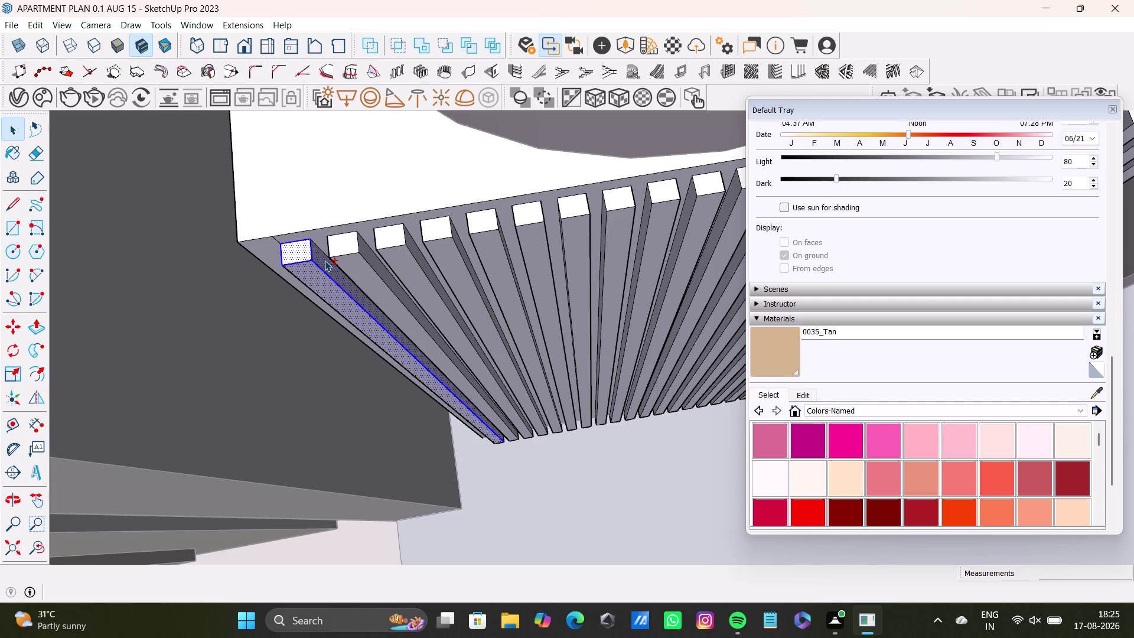
click(341, 247)
click(360, 274)
click(369, 262)
click(394, 238)
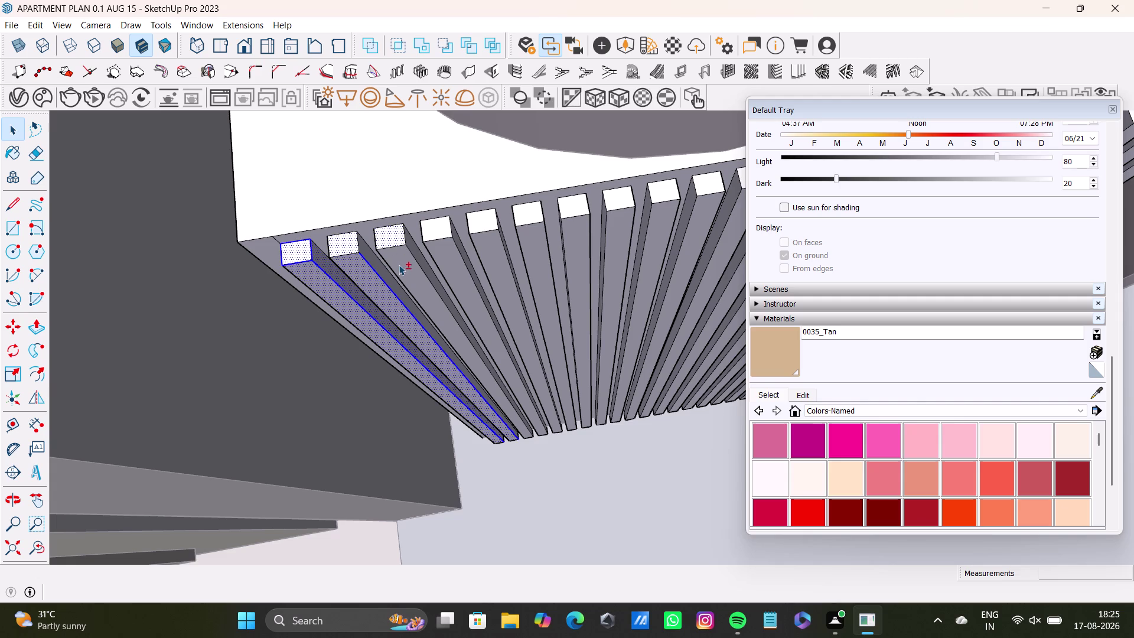
click(398, 265)
scroll(up, 3)
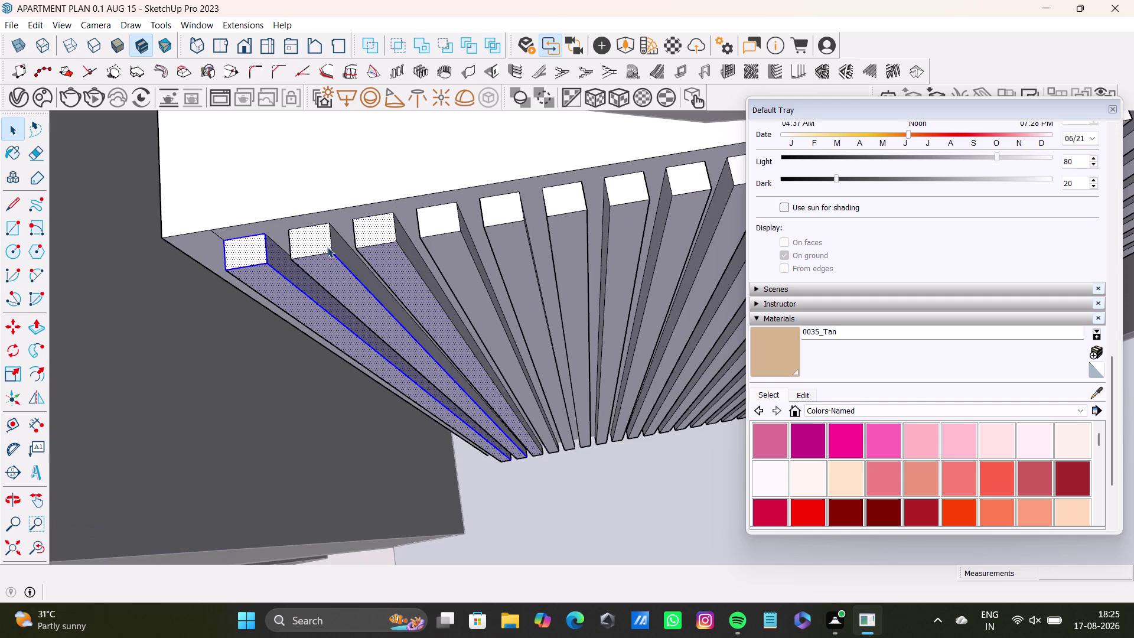
click(346, 244)
click(344, 253)
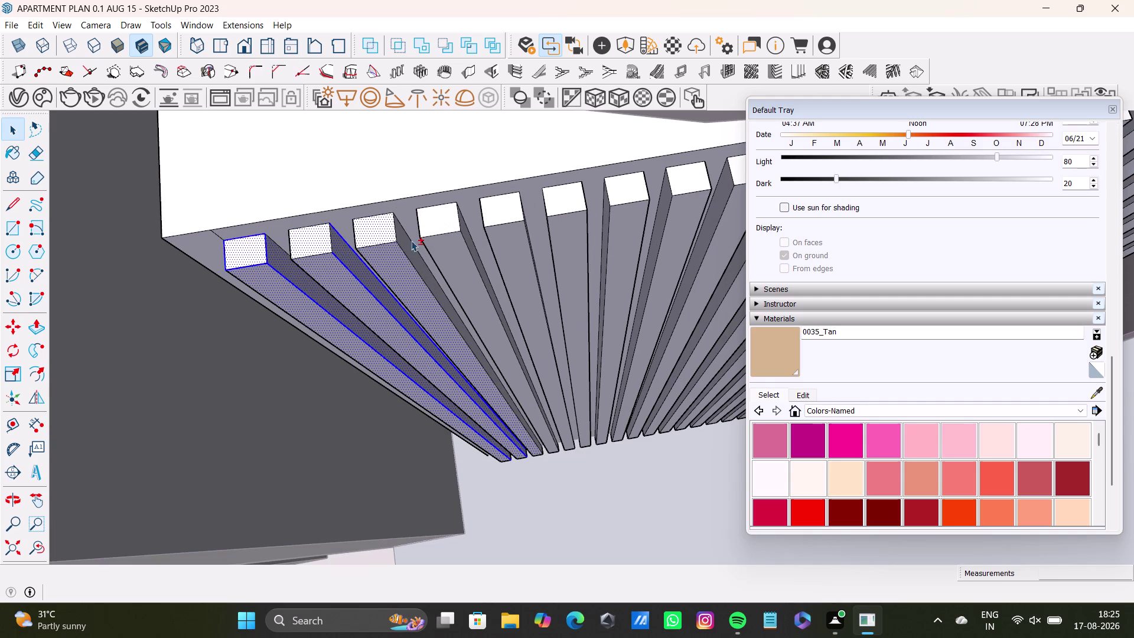
click(407, 245)
click(434, 221)
click(447, 247)
middle_drag(468, 248, 373, 242)
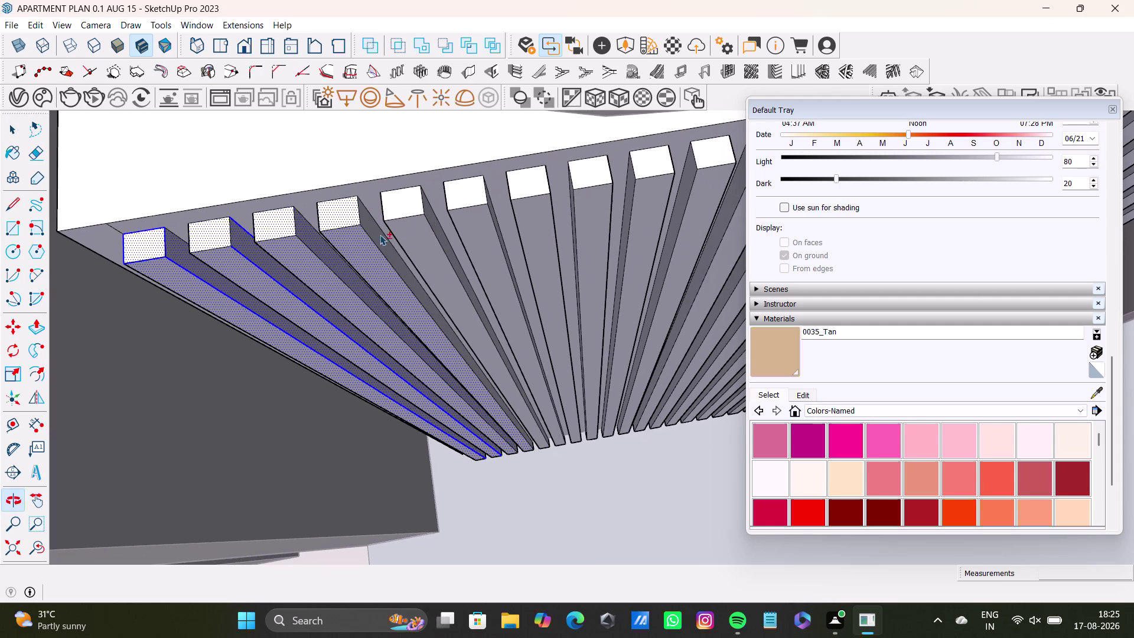
Add the fifth slat and its neighbours to the selection.
click(376, 234)
click(406, 200)
click(422, 244)
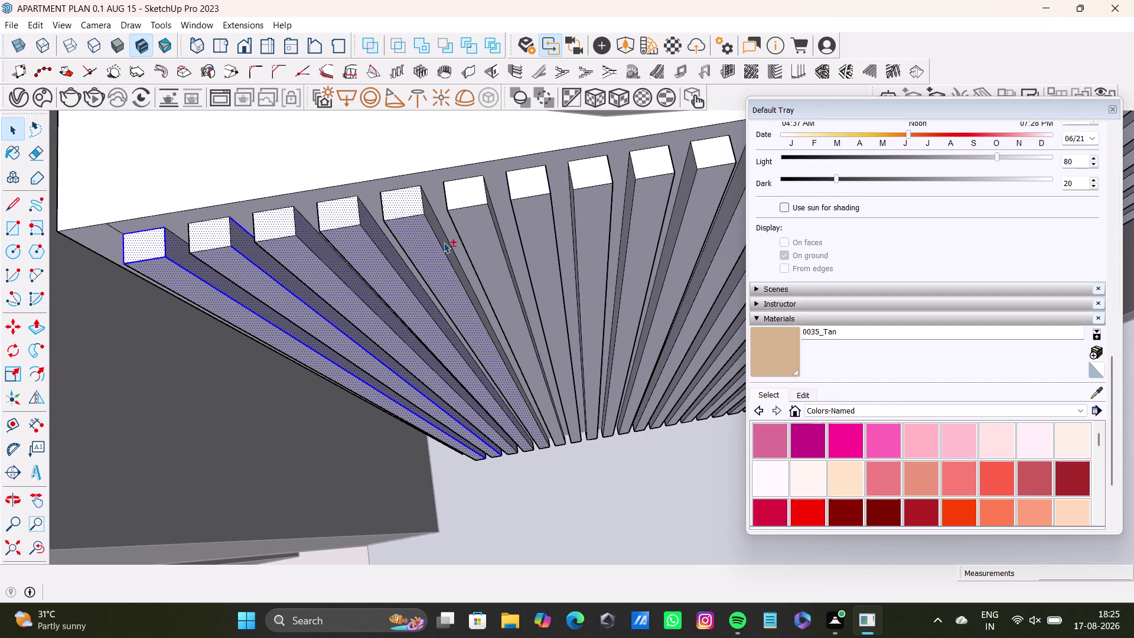
click(443, 242)
click(458, 197)
click(476, 222)
middle_drag(516, 236, 437, 240)
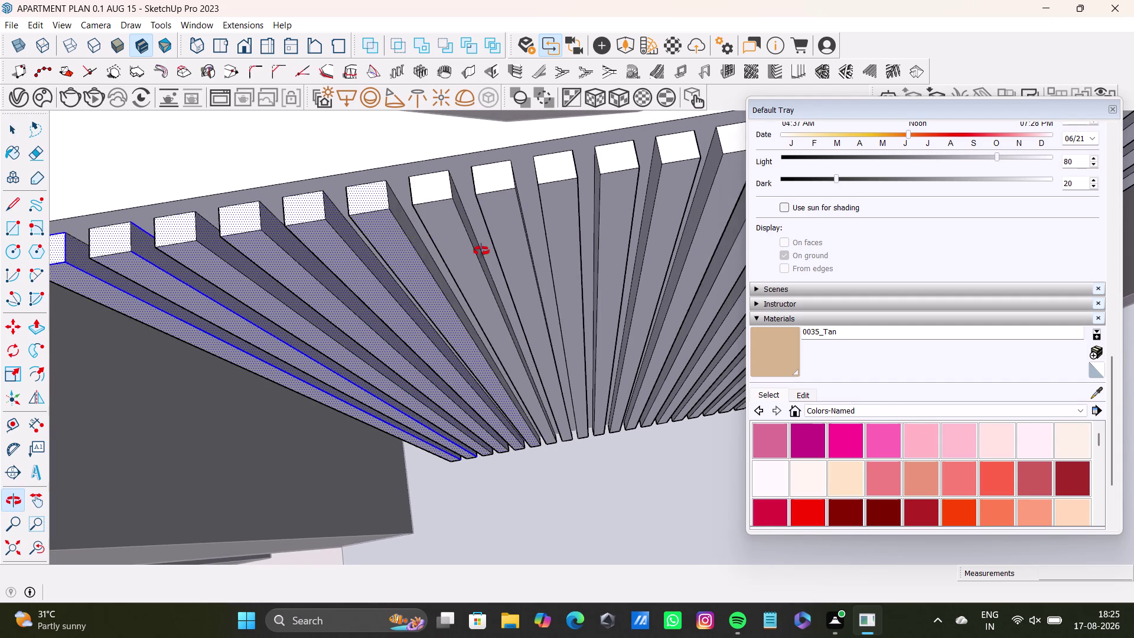
middle_drag(481, 251, 444, 259)
Extend the selection to further slats along the row.
click(354, 222)
click(378, 196)
click(395, 232)
click(421, 227)
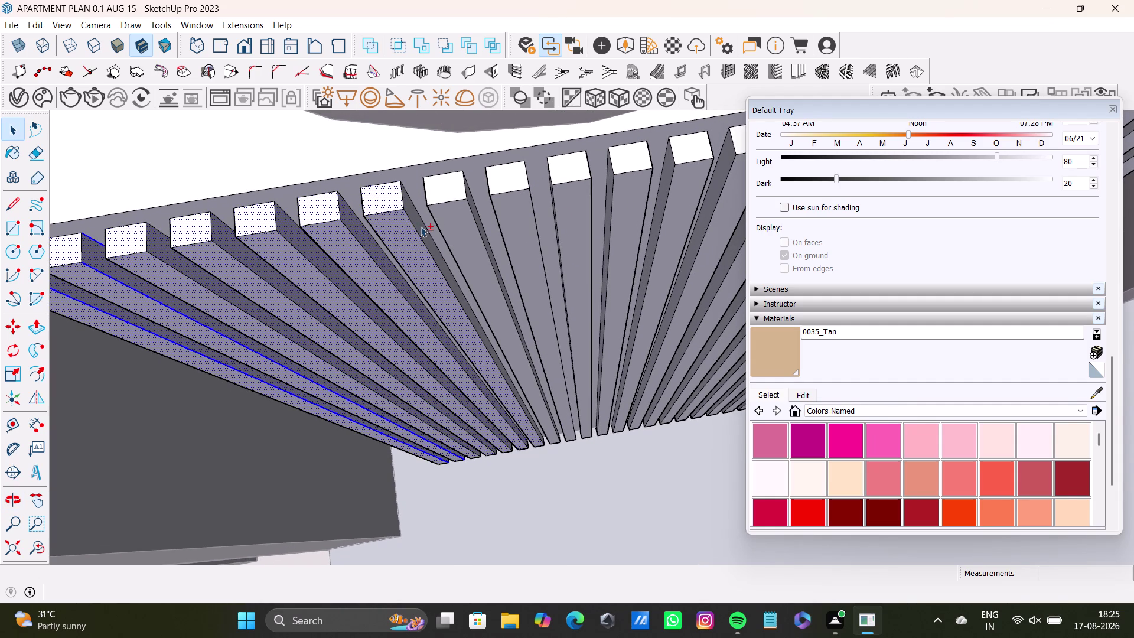
click(436, 193)
click(456, 226)
click(477, 219)
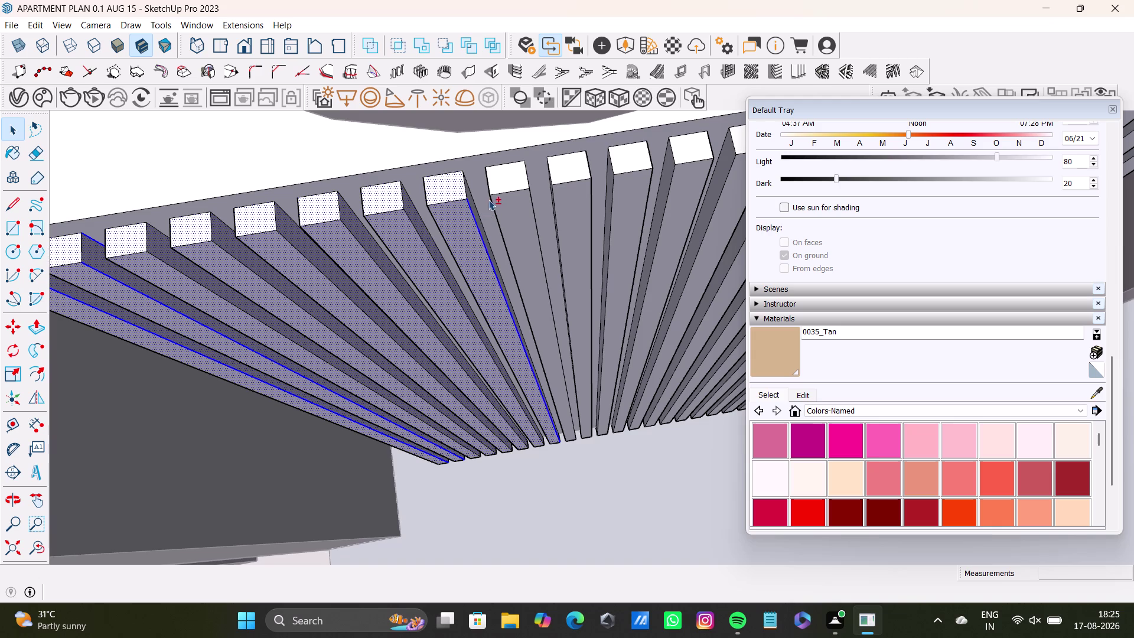
middle_drag(552, 248, 374, 197)
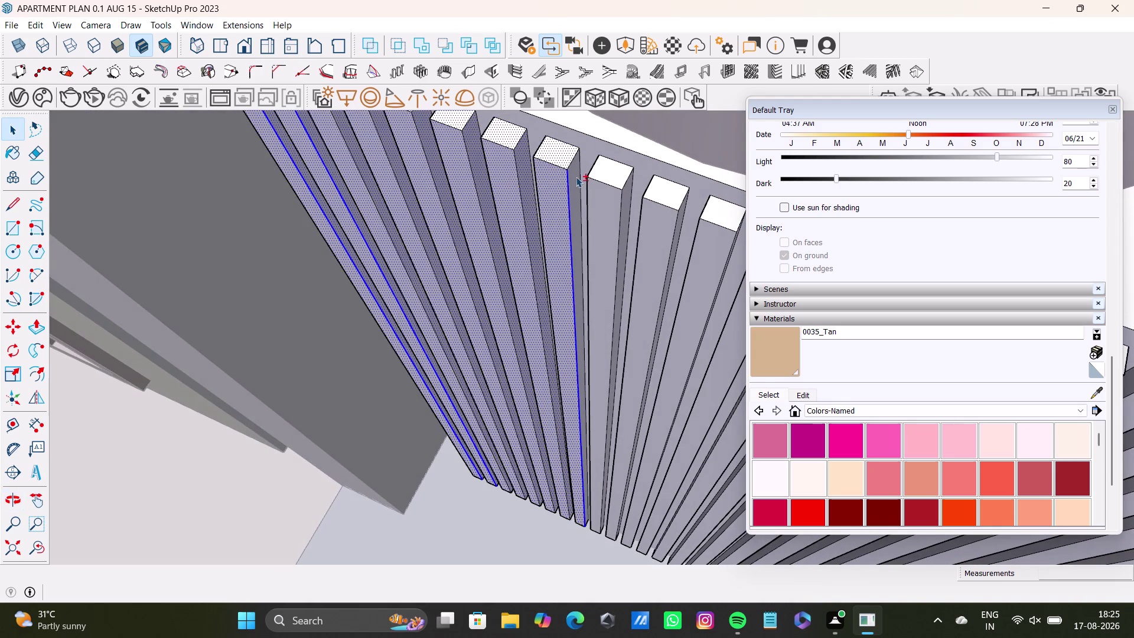
click(576, 177)
Paint the first group of slat faces with 0035_Tan.
click(597, 173)
click(612, 198)
click(667, 195)
click(658, 222)
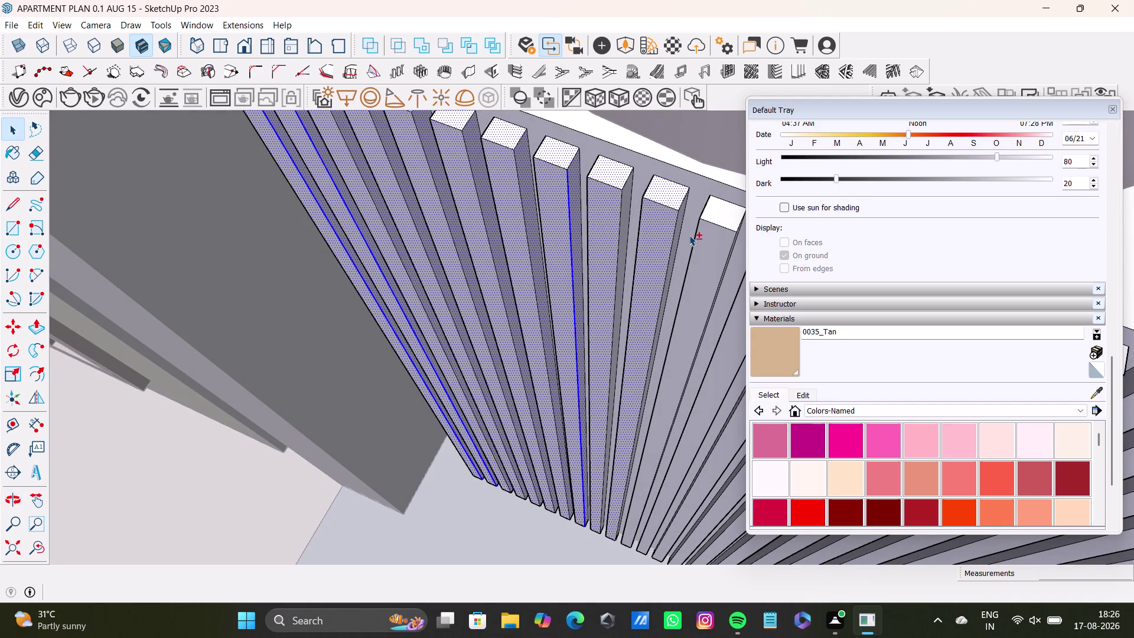
click(678, 235)
click(623, 213)
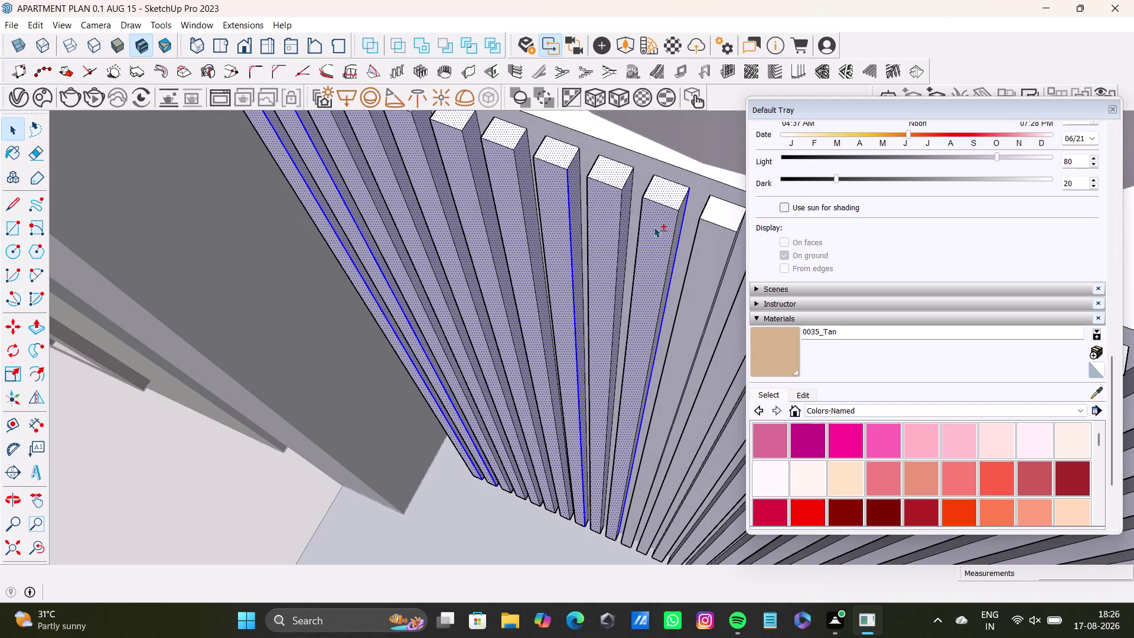
scroll(up, 3)
click(669, 208)
scroll(down, 3)
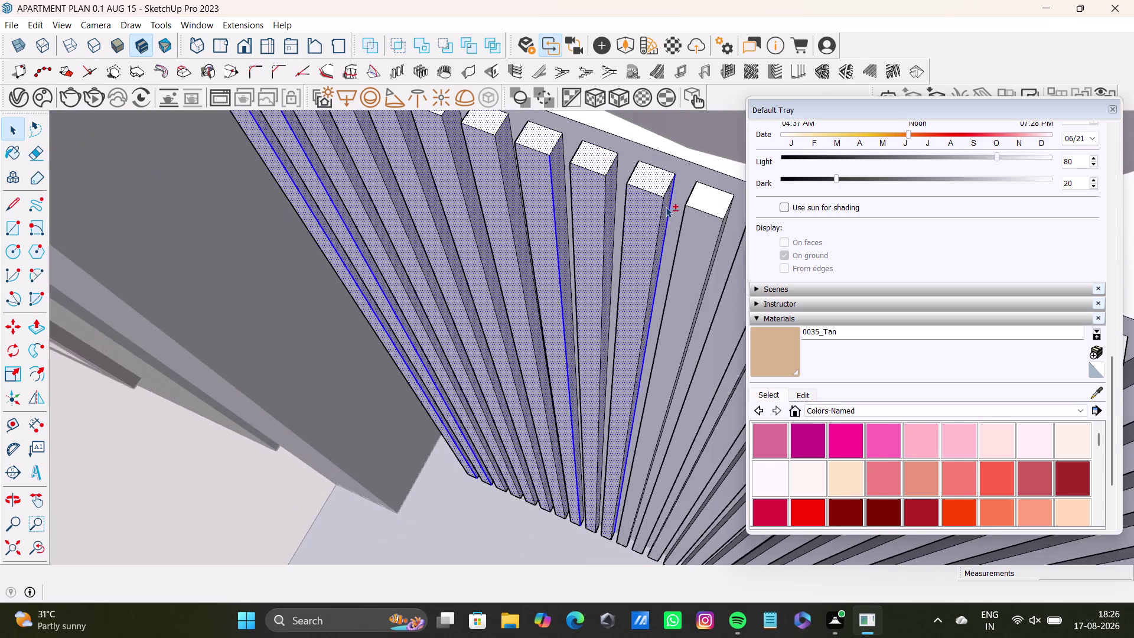
Paint the next slat side faces and one slat's top end tan.
middle_drag(665, 206, 533, 182)
click(572, 182)
click(569, 199)
click(587, 196)
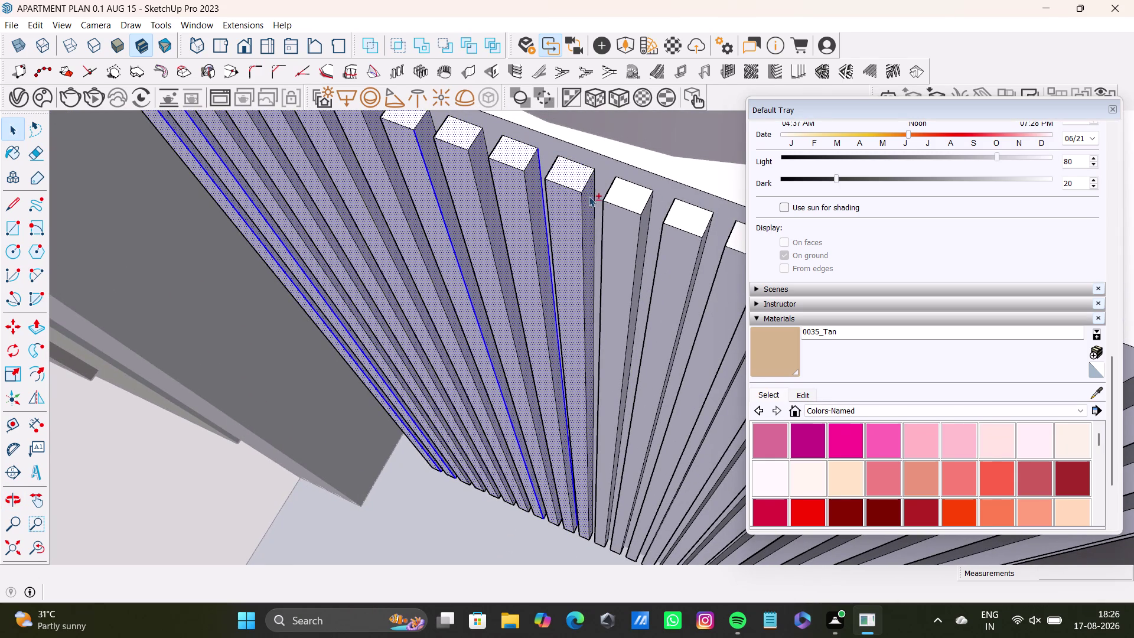
click(636, 201)
click(631, 227)
click(646, 220)
click(671, 215)
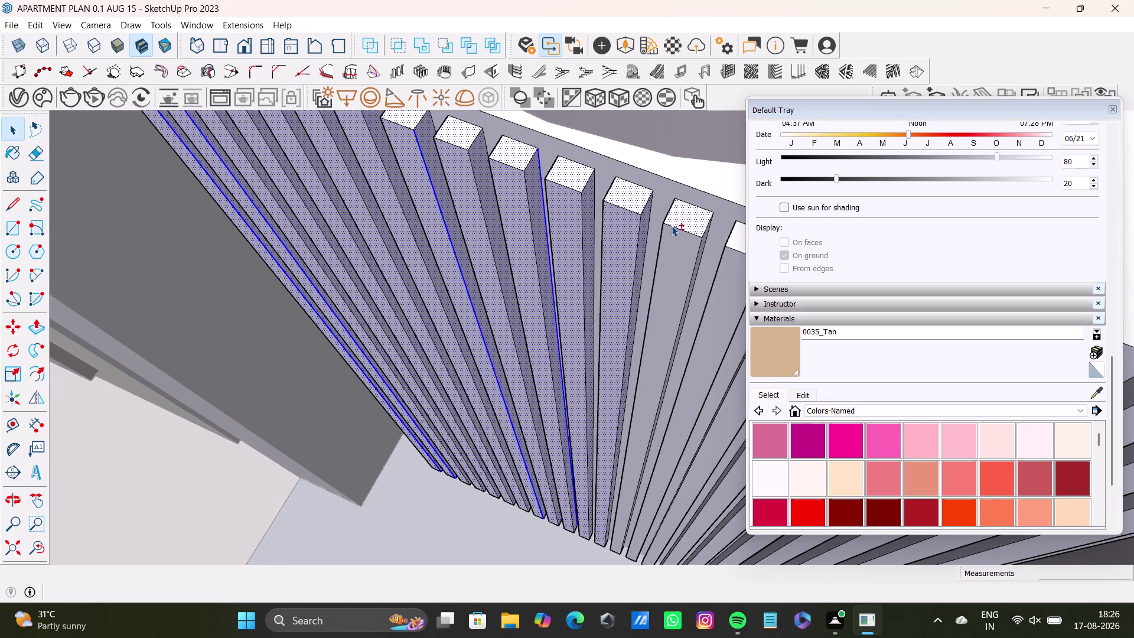
click(680, 247)
scroll(up, 3)
Paint further slat faces and their top ends tan.
middle_drag(705, 244, 556, 207)
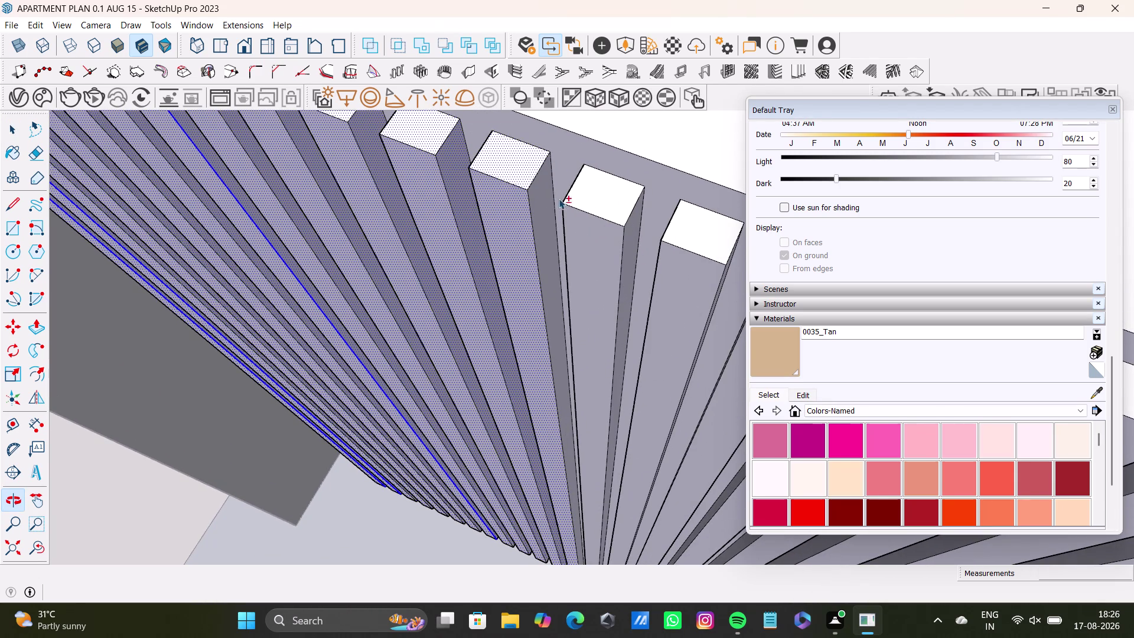
click(547, 199)
click(599, 204)
click(612, 247)
click(633, 234)
click(693, 237)
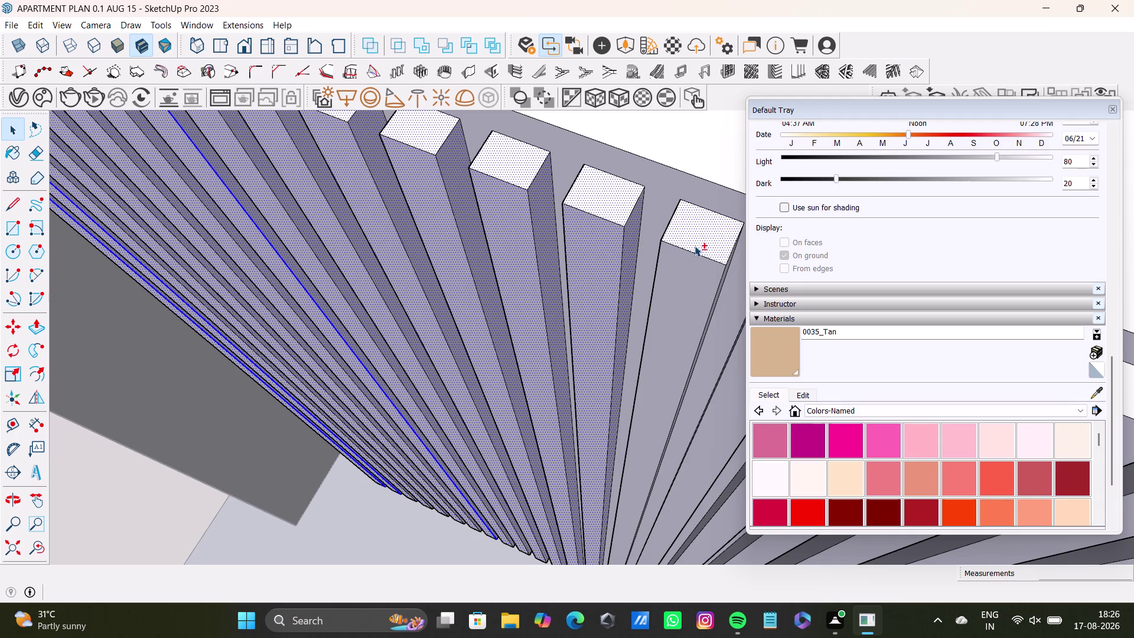
click(692, 262)
middle_drag(692, 262, 530, 228)
click(578, 237)
click(634, 232)
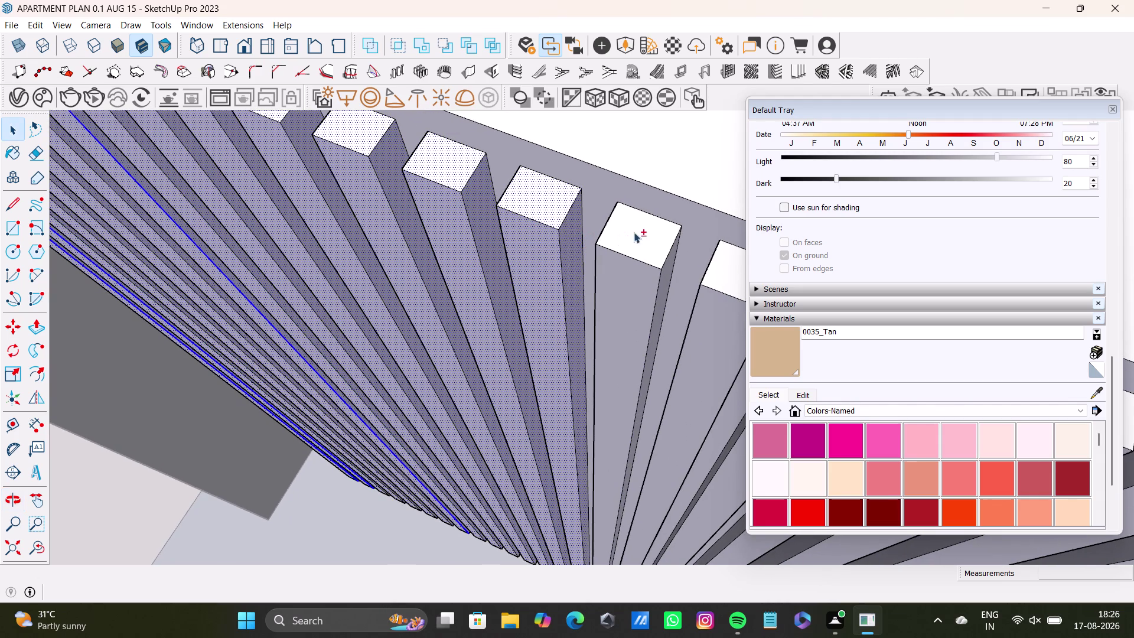
click(642, 290)
click(668, 271)
Paint the next run of slat faces, top ends and side faces tan.
middle_drag(628, 294, 480, 261)
click(577, 254)
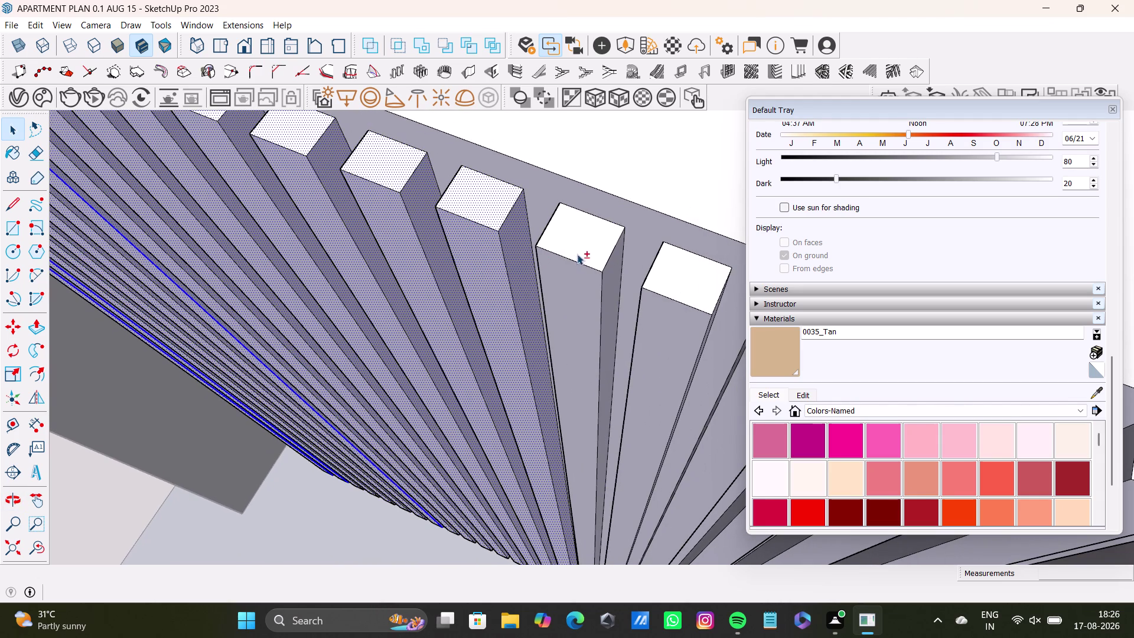
click(571, 284)
click(621, 281)
click(613, 282)
click(691, 281)
click(673, 343)
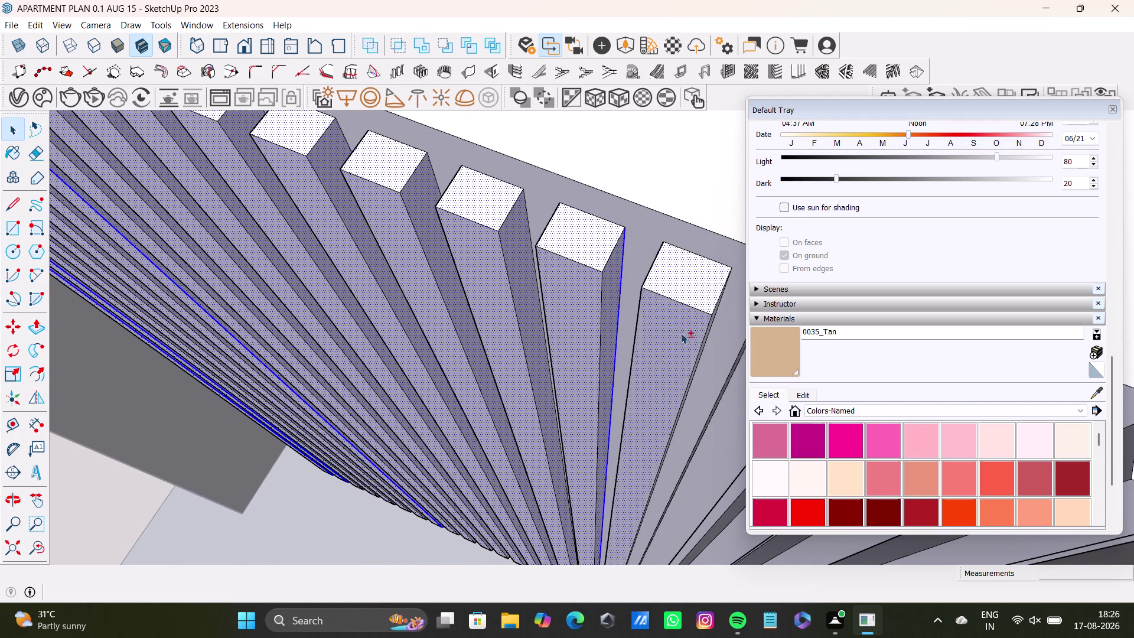
middle_drag(681, 332, 484, 278)
scroll(up, 3)
click(515, 260)
click(594, 268)
click(592, 322)
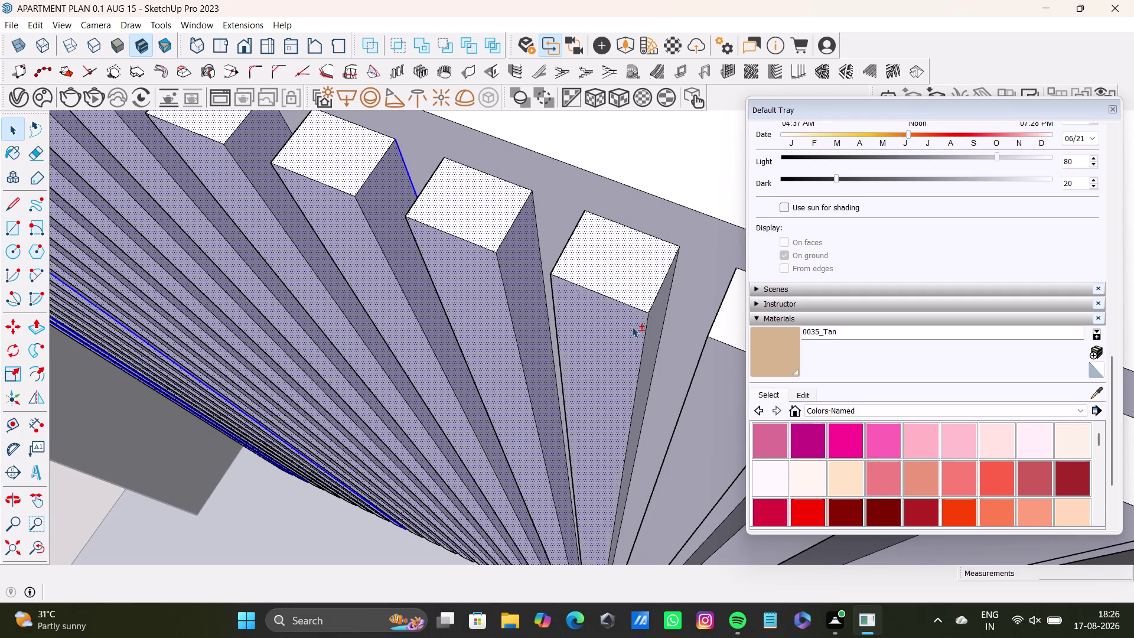
click(657, 321)
Paint the remaining slat faces along the row tan.
middle_drag(604, 328, 458, 296)
click(571, 289)
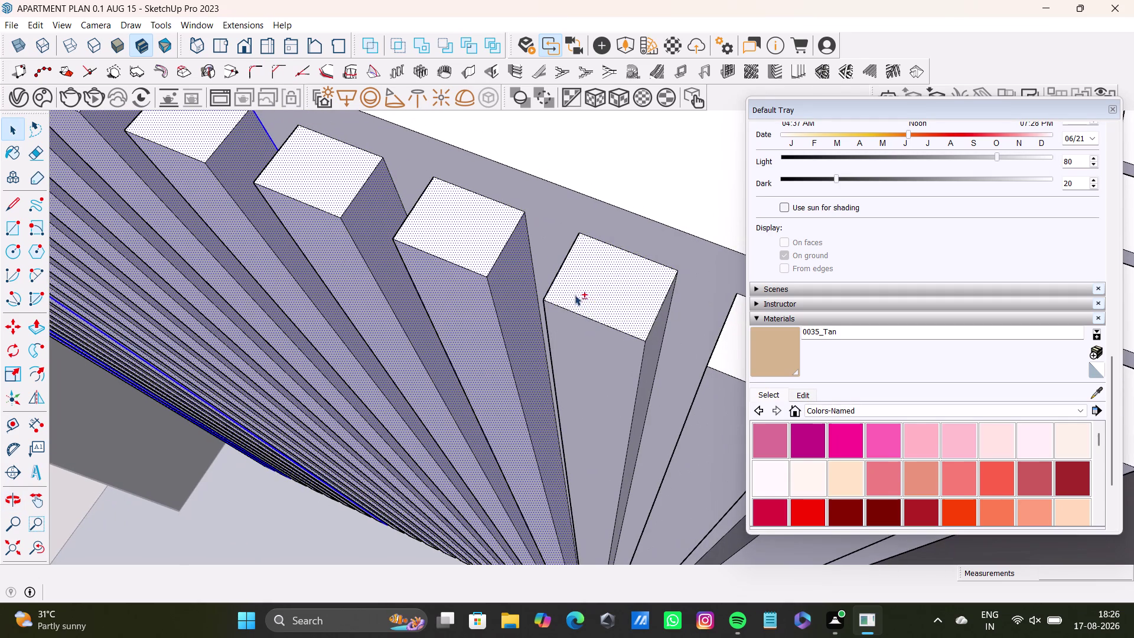
click(587, 322)
click(654, 348)
scroll(down, 3)
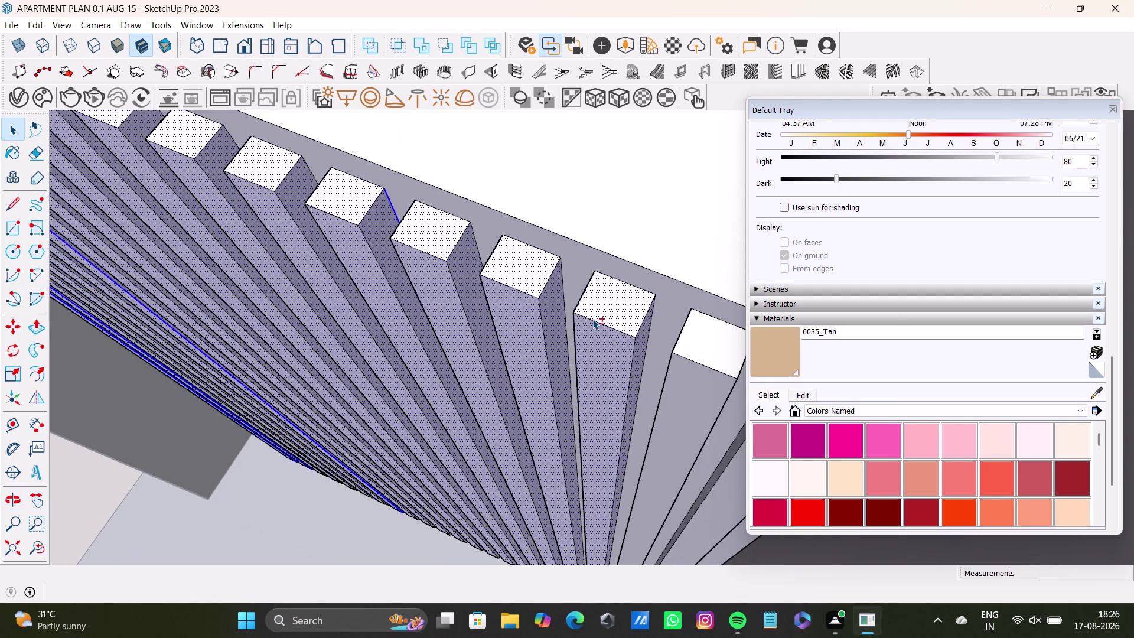
scroll(down, 3)
middle_drag(594, 319, 472, 281)
click(542, 306)
click(550, 334)
click(584, 337)
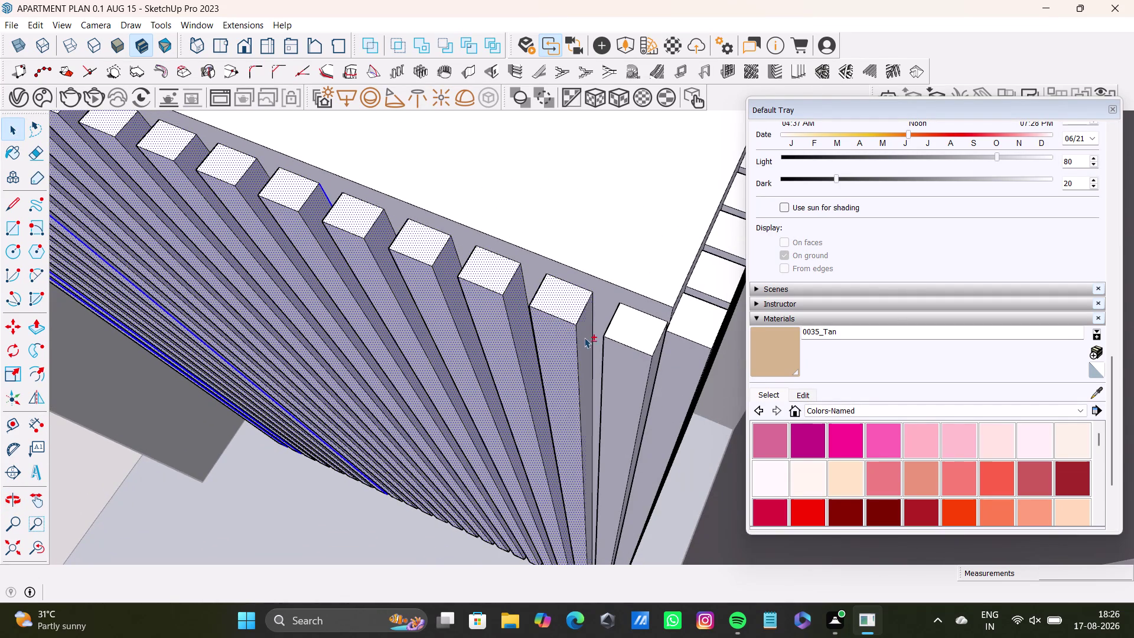
click(619, 328)
click(622, 371)
click(655, 362)
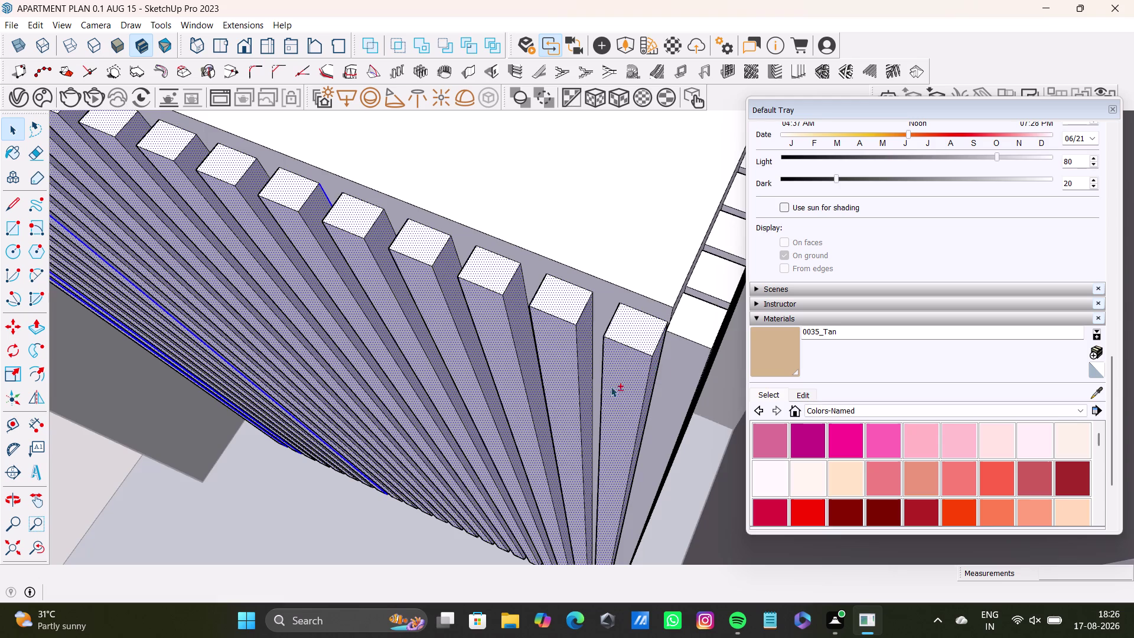
Orbit around the end of the slat row toward the slats' other side.
middle_drag(606, 387, 762, 335)
middle_drag(469, 213, 238, 295)
middle_drag(268, 297, 379, 287)
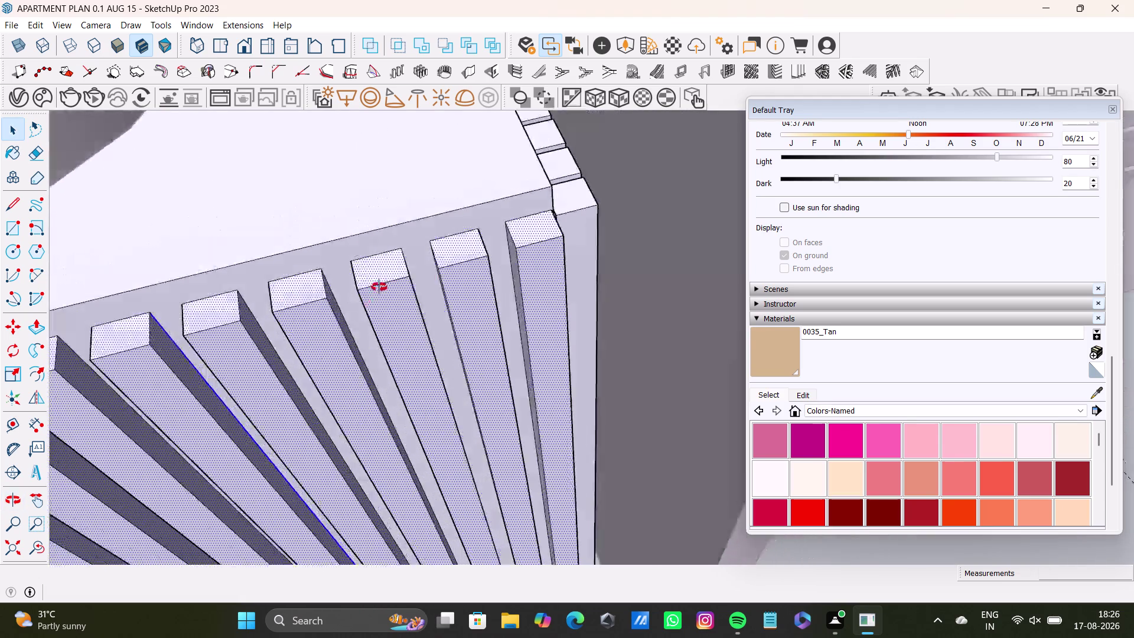
Orbit above the bathroom cabinet and select the first slat faces and sides.
middle_drag(379, 287, 424, 270)
click(502, 279)
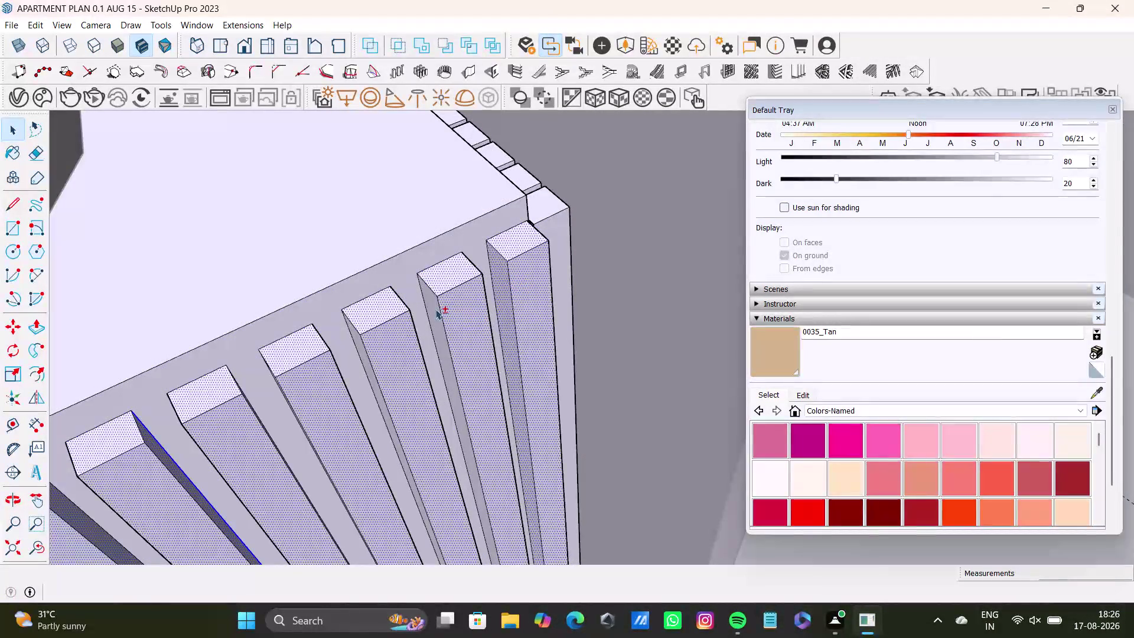
click(435, 308)
click(362, 351)
middle_drag(366, 369, 513, 259)
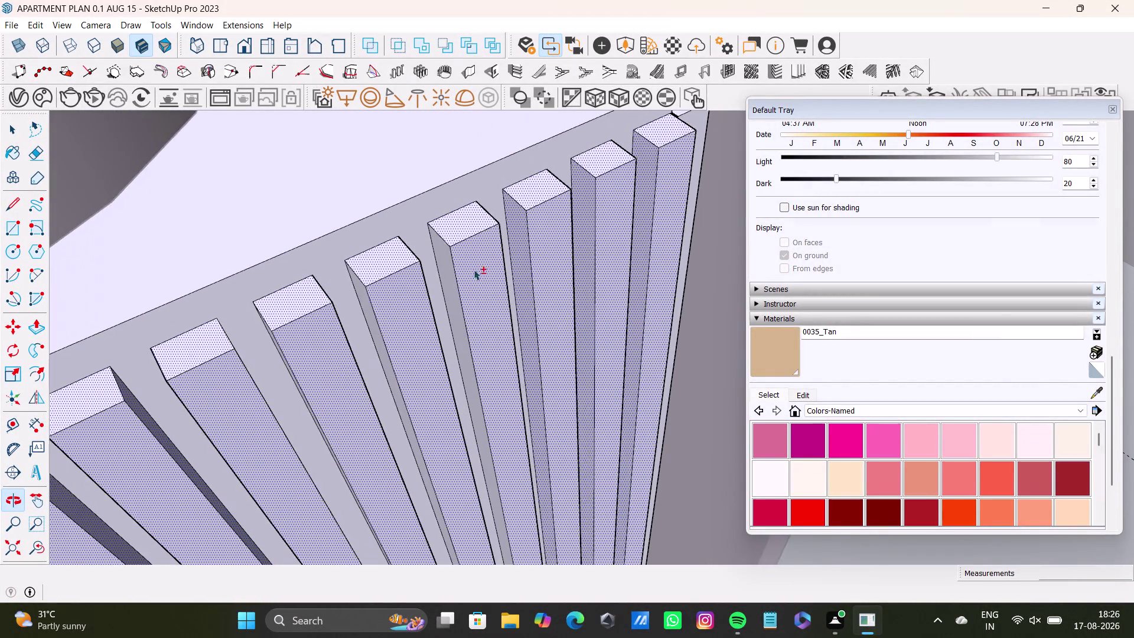
scroll(up, 3)
click(441, 268)
click(328, 303)
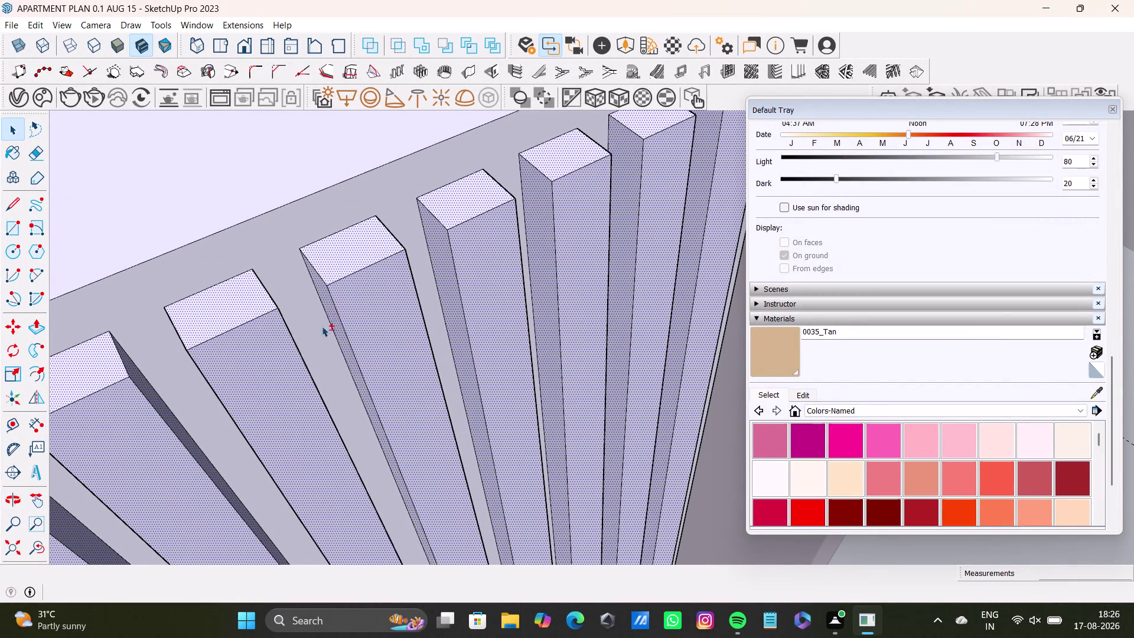
scroll(down, 3)
middle_drag(315, 336, 454, 238)
Add more slat front and side faces to the selection further along the row.
click(388, 242)
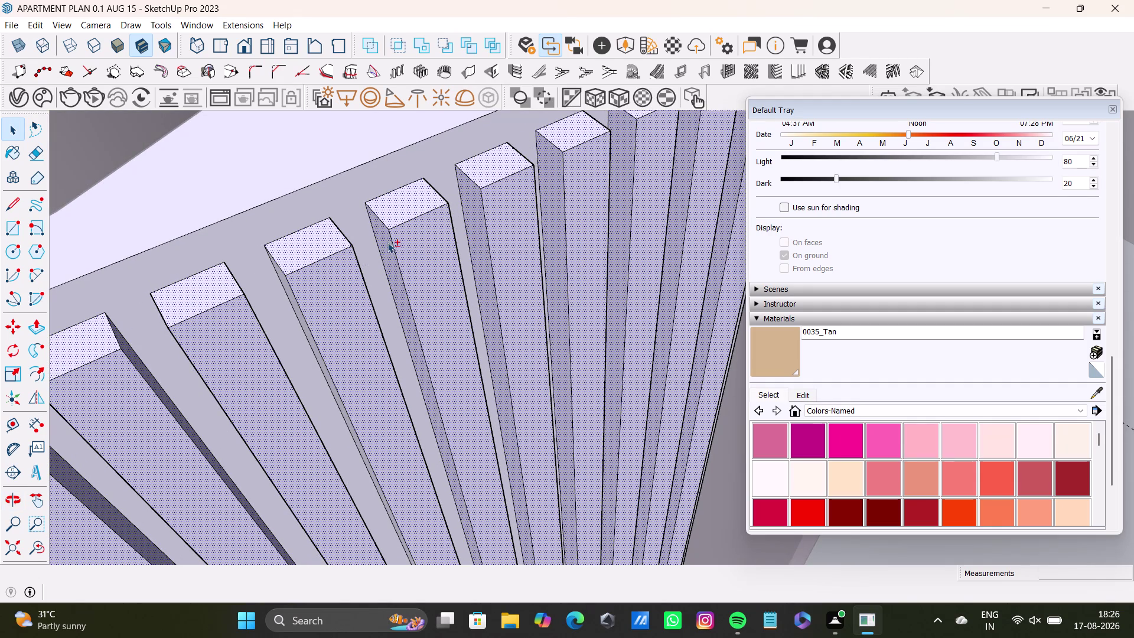
click(289, 293)
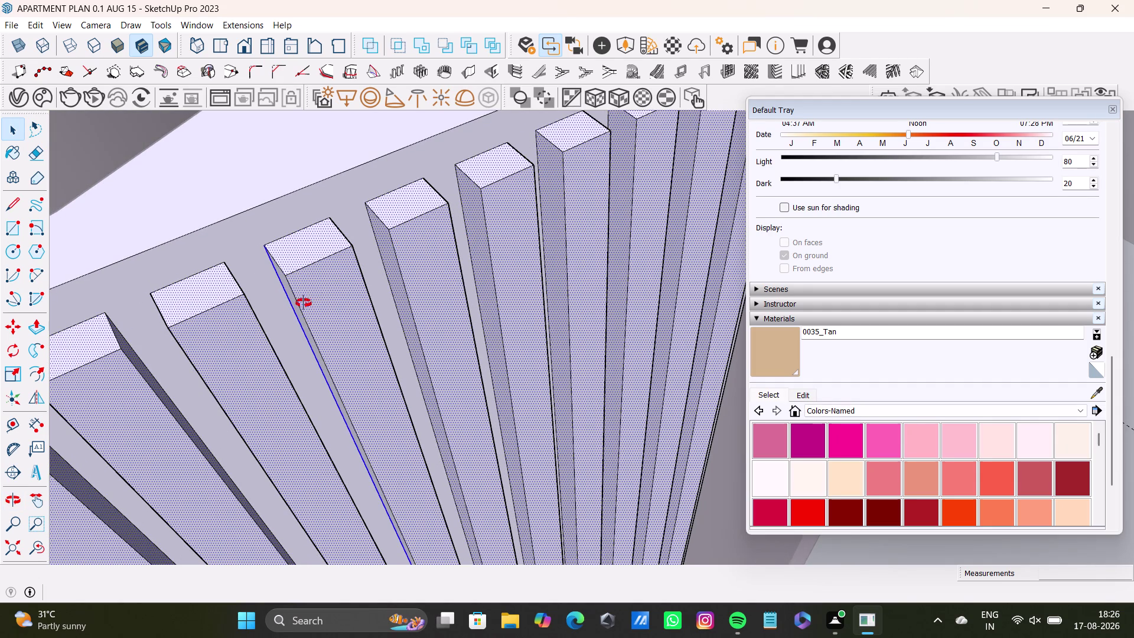
middle_drag(303, 303, 421, 225)
scroll(down, 3)
scroll(up, 3)
middle_drag(359, 303, 442, 217)
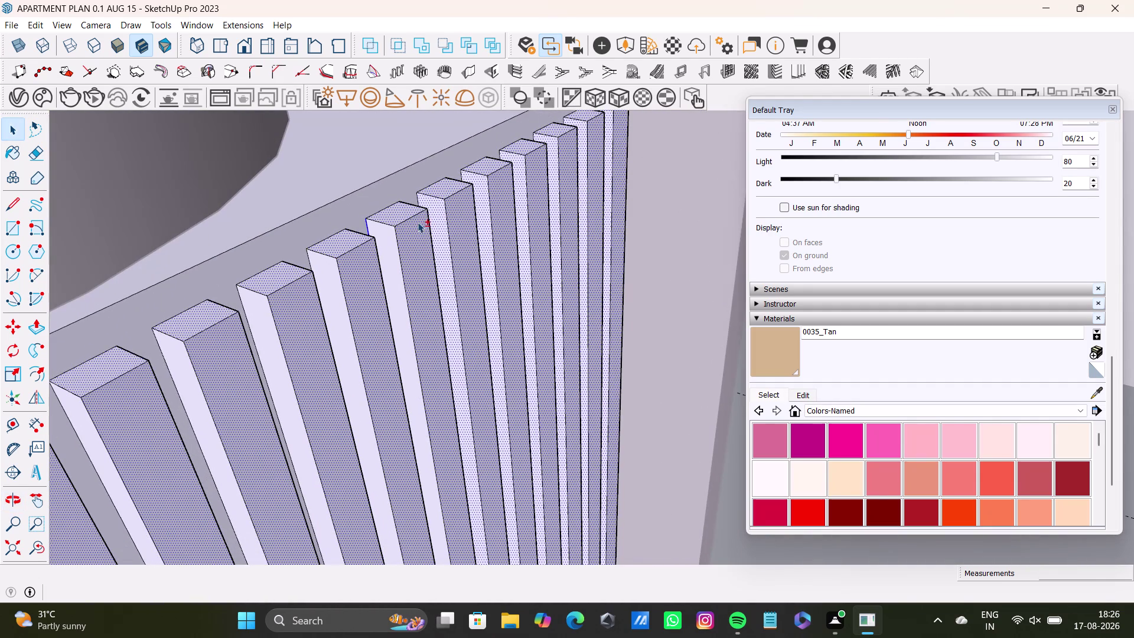
click(388, 256)
click(344, 307)
click(266, 325)
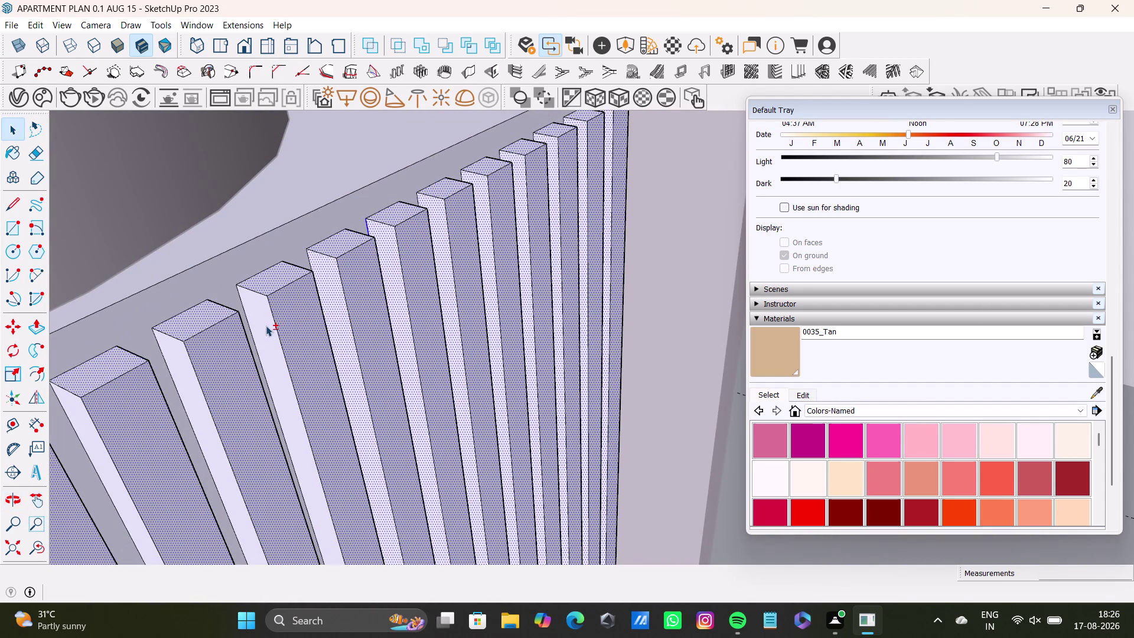
click(194, 390)
scroll(down, 3)
Keep selecting the slats' front and side faces along the cabinet.
middle_drag(161, 404, 369, 268)
scroll(down, 3)
click(327, 288)
click(271, 335)
click(203, 383)
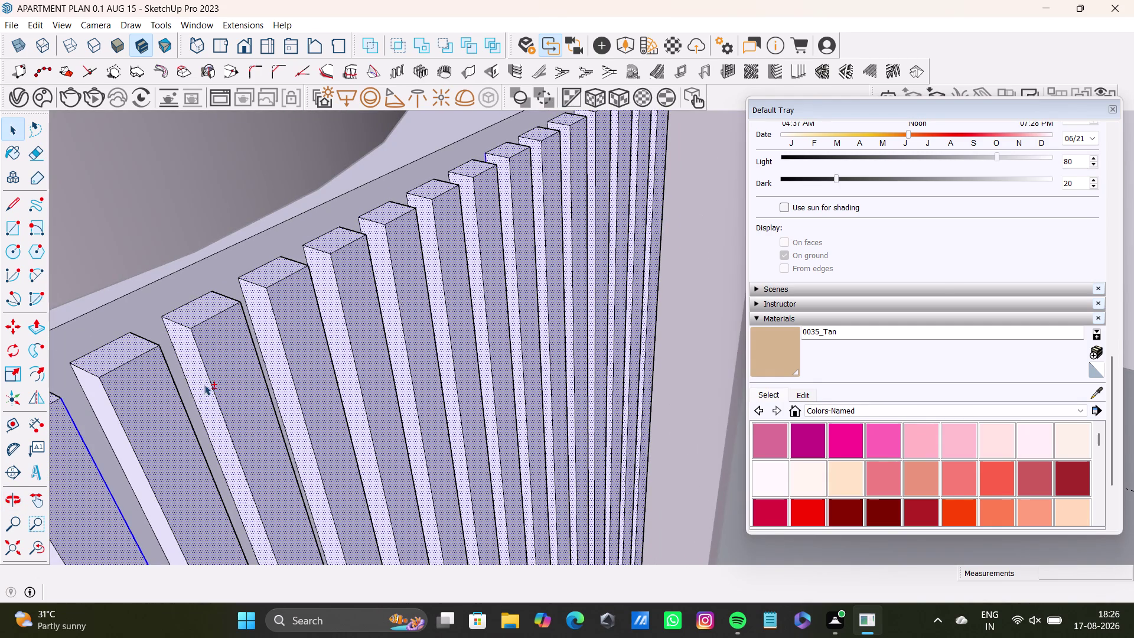
click(113, 435)
scroll(down, 3)
middle_drag(123, 426, 342, 287)
scroll(up, 3)
click(289, 322)
click(226, 376)
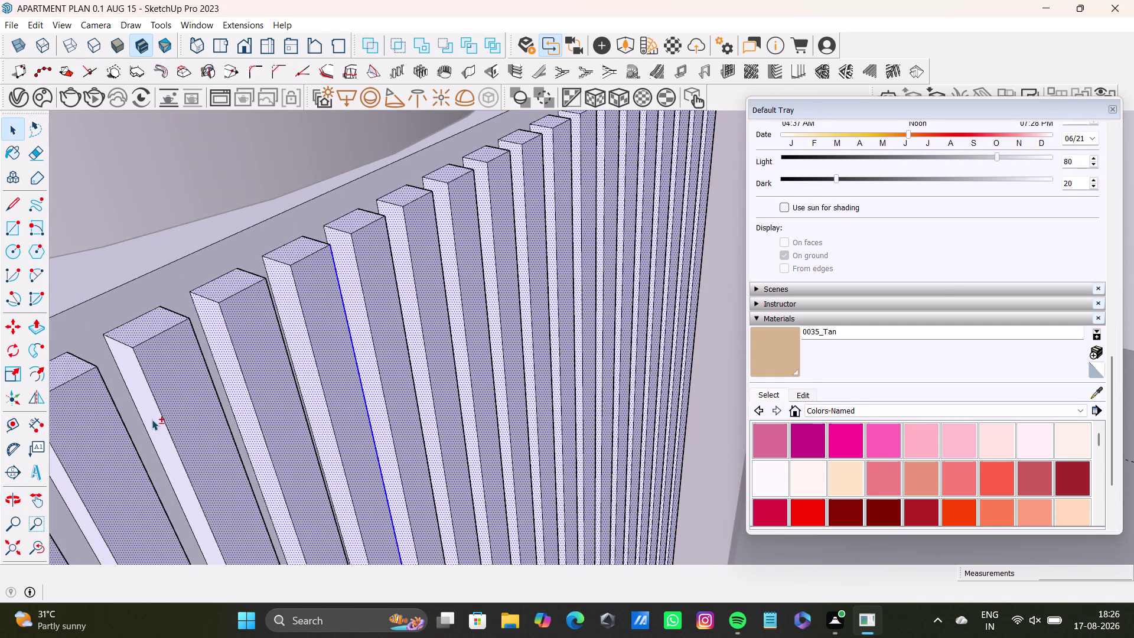
click(152, 419)
Select the remaining slat faces, including the end slat's side face.
scroll(down, 3)
middle_drag(156, 405, 371, 291)
scroll(up, 3)
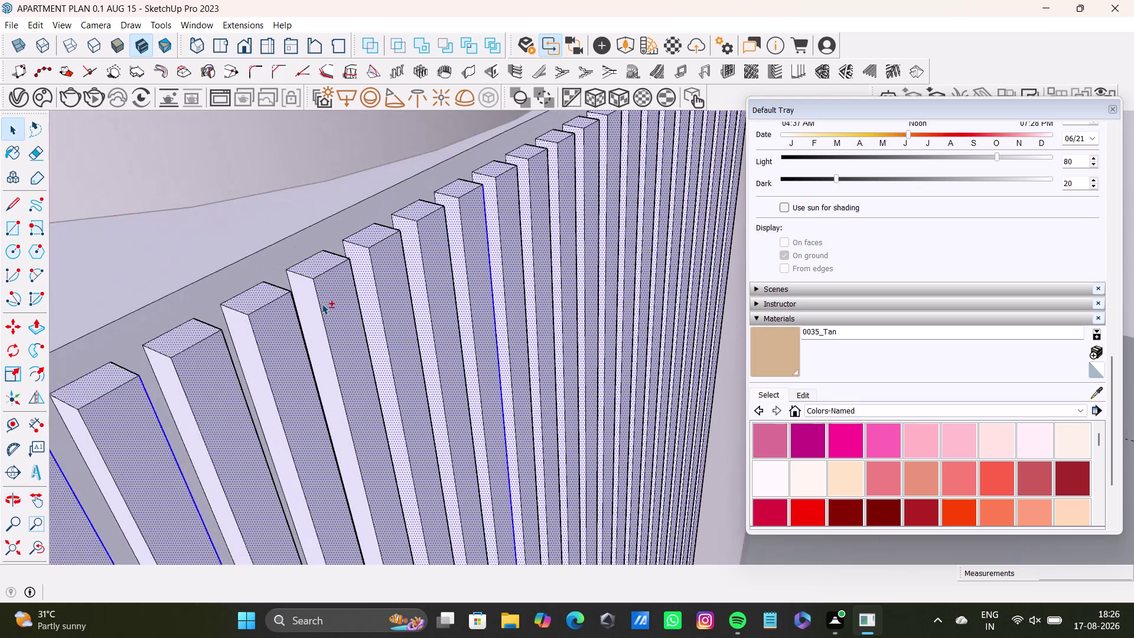
click(306, 304)
click(249, 366)
click(186, 411)
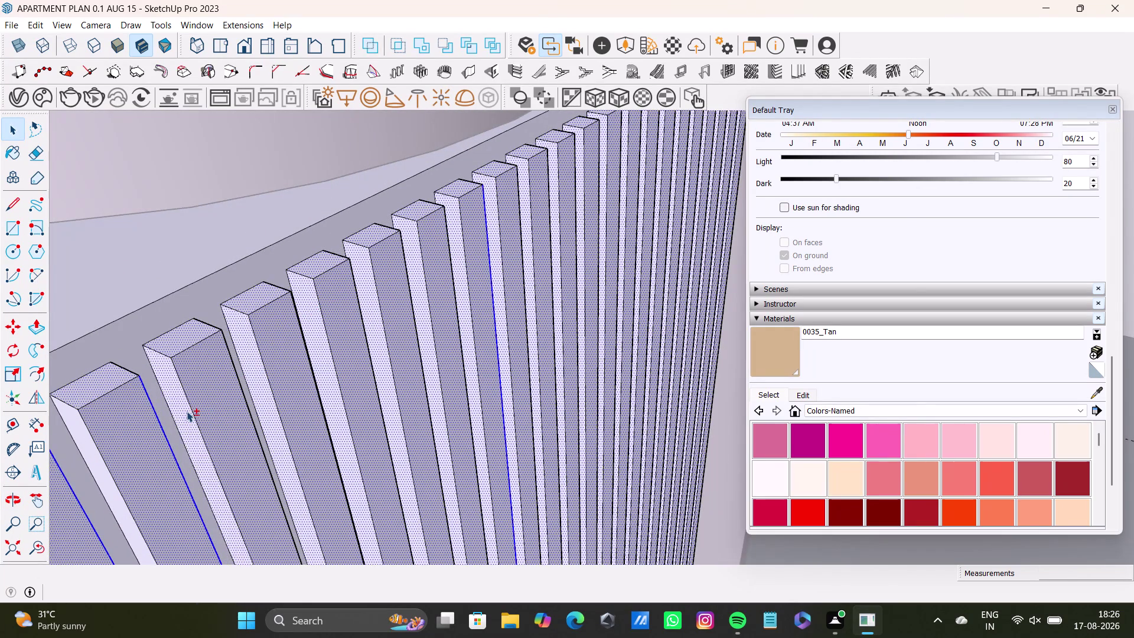
scroll(down, 3)
middle_drag(187, 410, 390, 308)
scroll(up, 3)
click(324, 316)
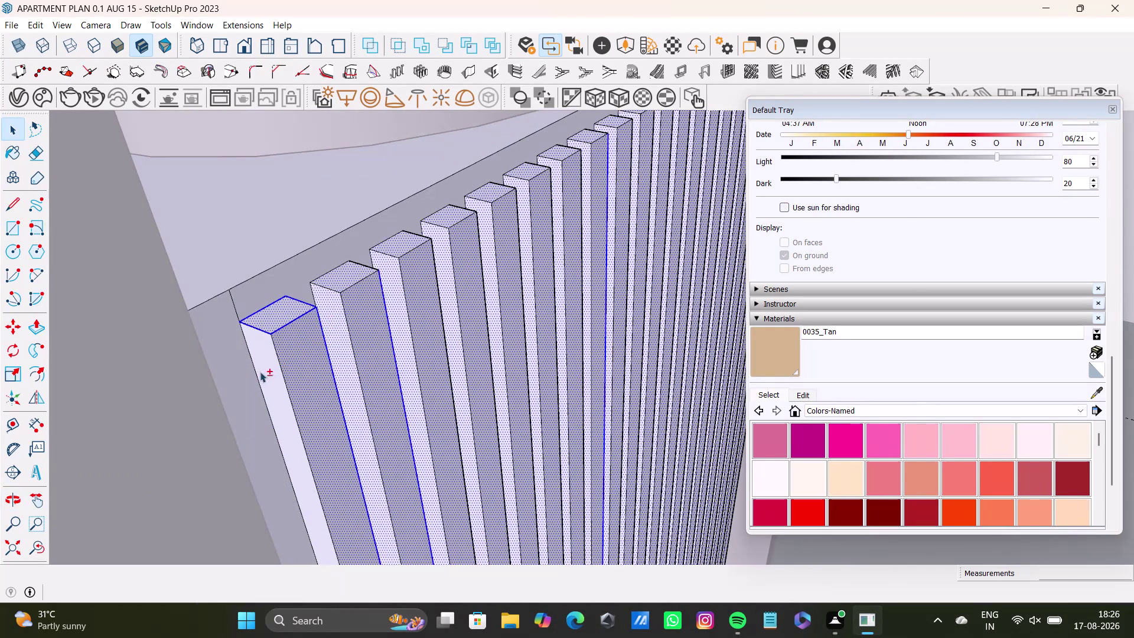
click(267, 369)
View the slat row's end and ready the Paint Bucket with 0035_Tan.
middle_drag(365, 366, 268, 398)
scroll(down, 3)
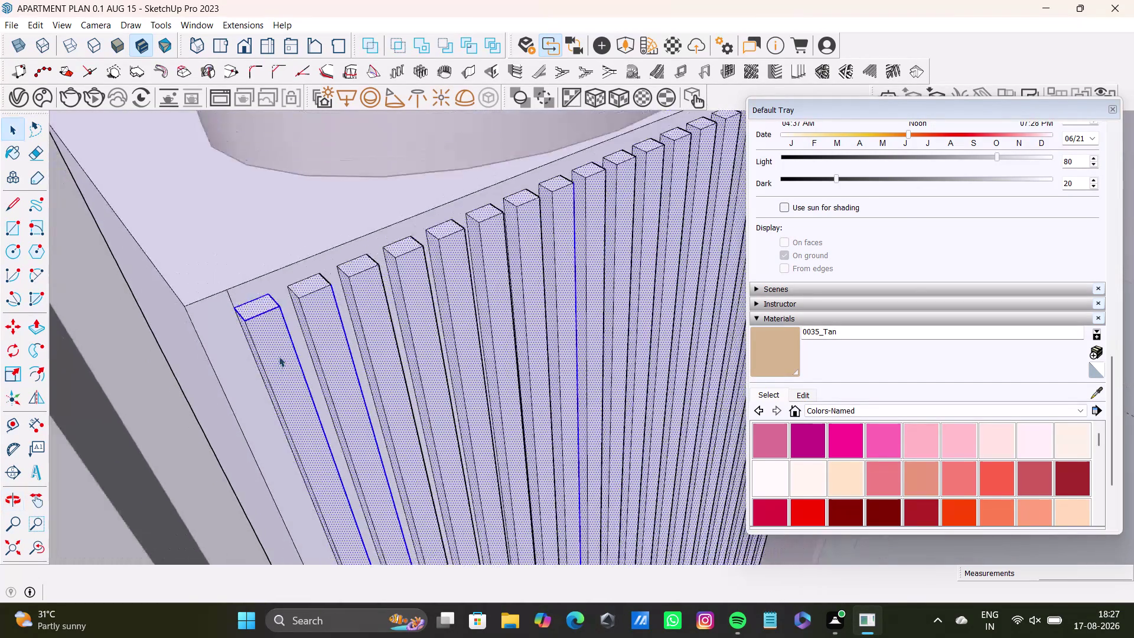
scroll(down, 3)
drag(30, 557, 33, 557)
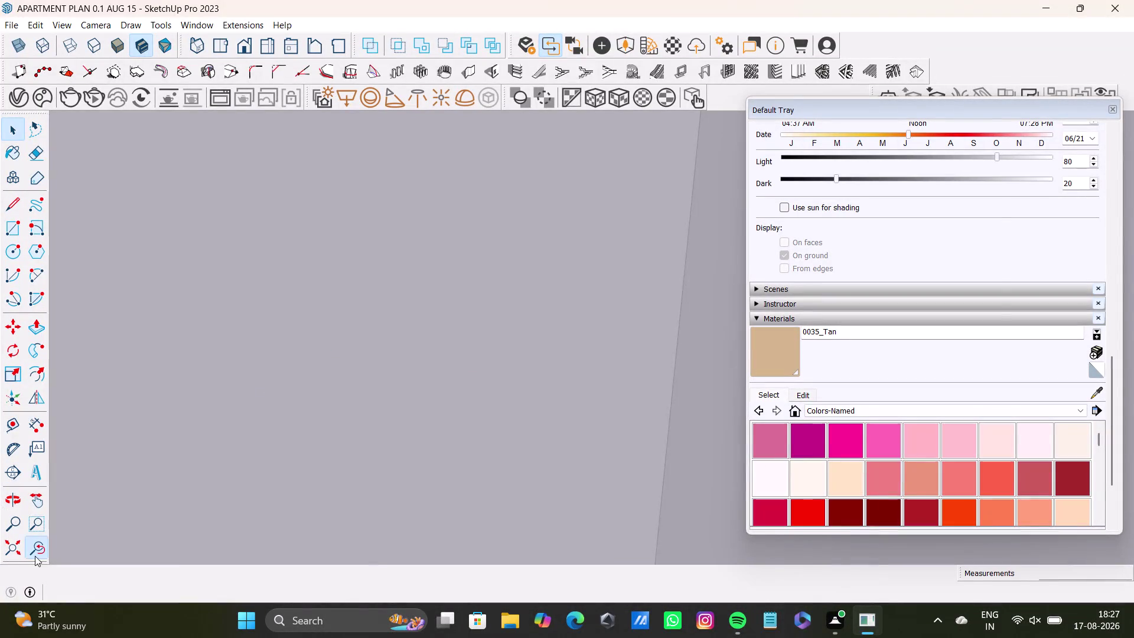
drag(33, 556, 38, 555)
Apply 0035_Tan to the selected front slats of the bathroom cabinet.
click(797, 363)
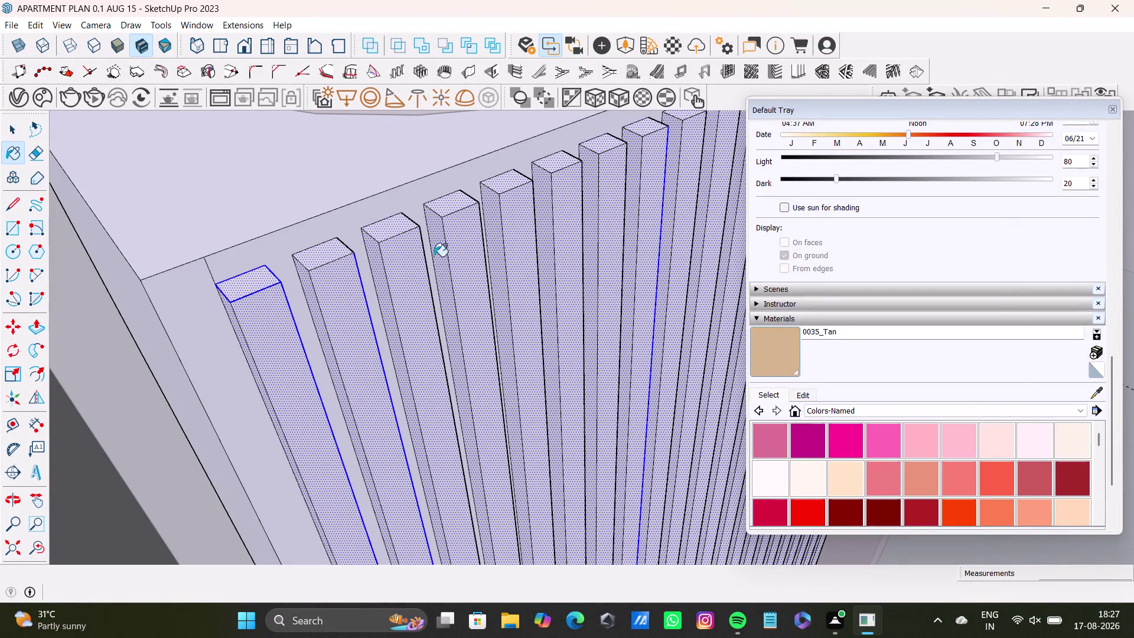
click(323, 256)
scroll(down, 3)
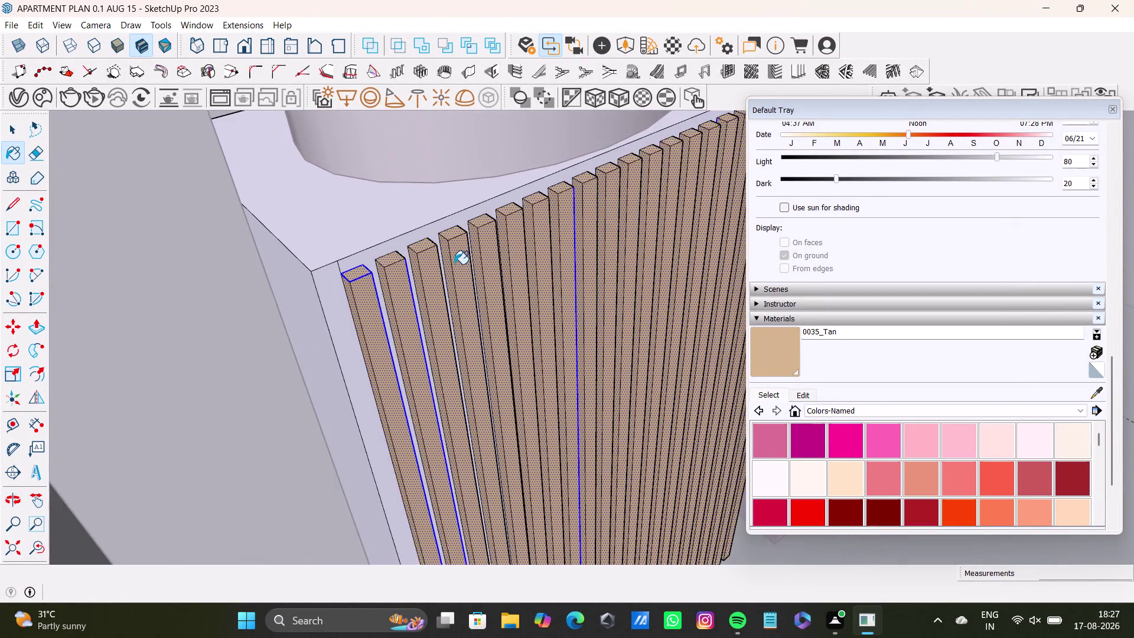
scroll(down, 3)
Orbit around the cabinet's corner to inspect the still-white side slats.
middle_drag(557, 258, 323, 424)
middle_drag(523, 332, 330, 354)
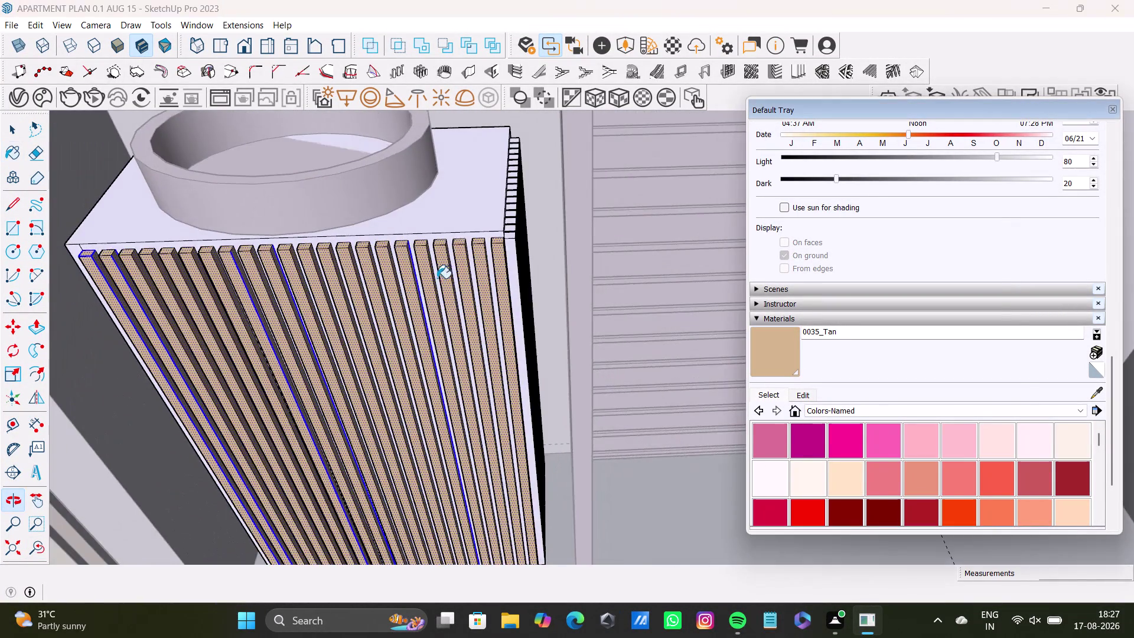
scroll(up, 3)
middle_drag(470, 268, 374, 352)
scroll(up, 3)
middle_drag(520, 327, 471, 345)
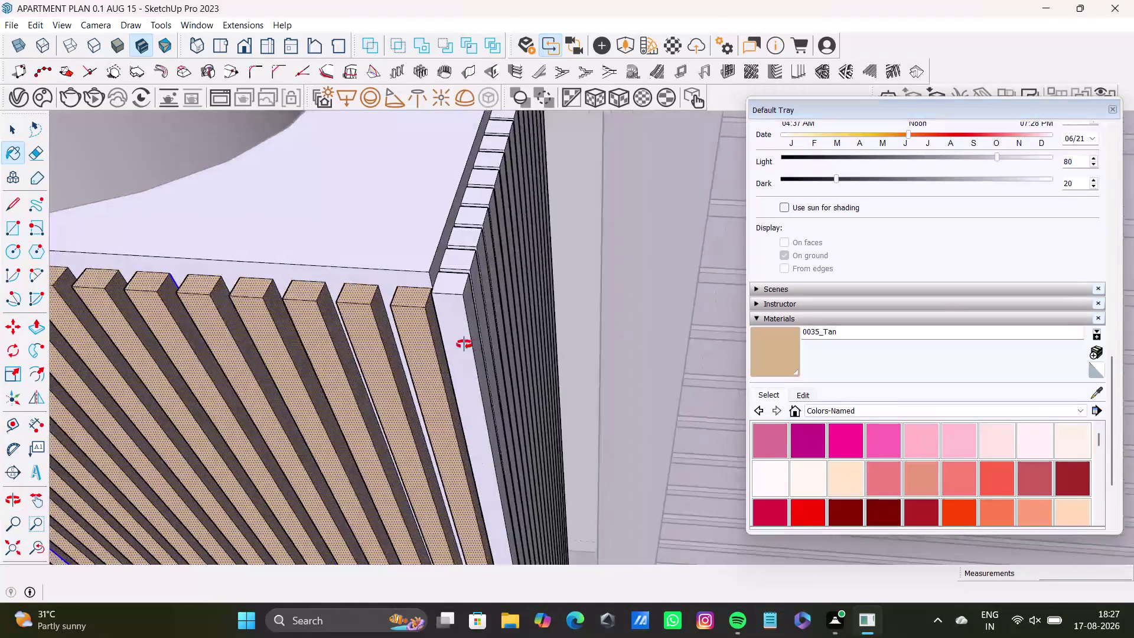
middle_drag(471, 346, 444, 324)
scroll(up, 3)
Select the first run of vertical slats along the cabinet's side.
middle_drag(451, 317, 464, 296)
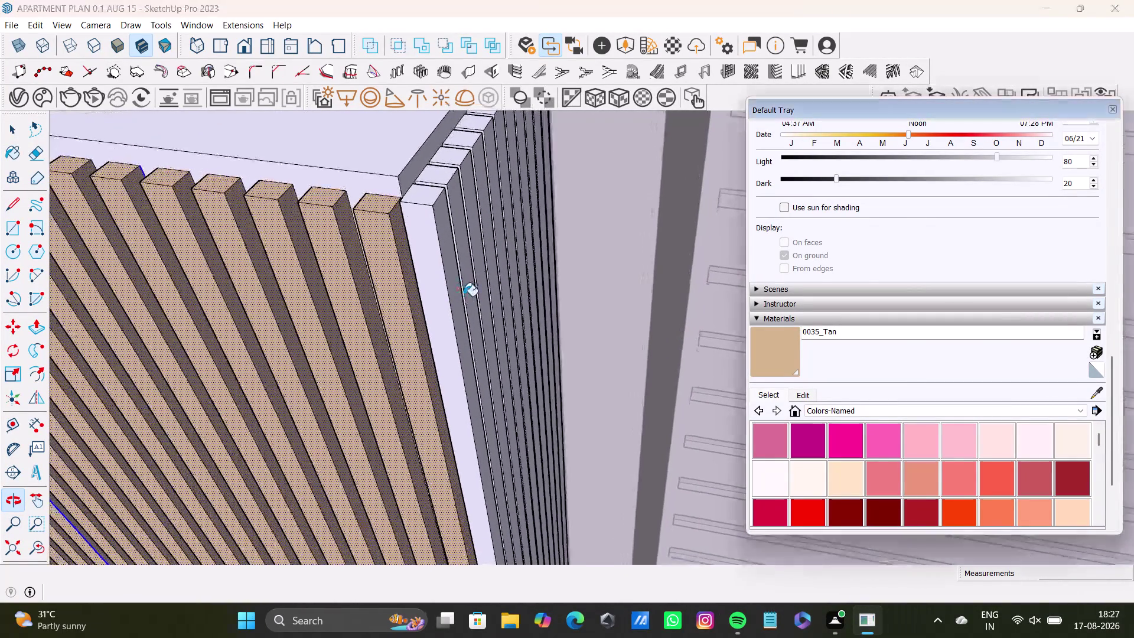
key(space)
click(455, 298)
click(466, 286)
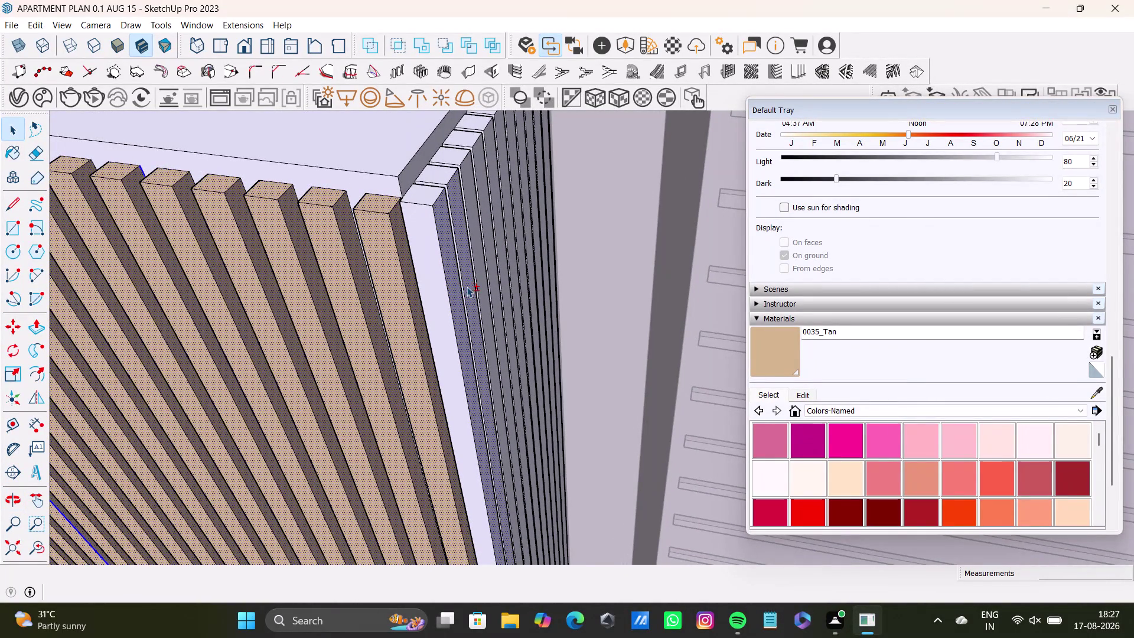
click(430, 295)
scroll(up, 3)
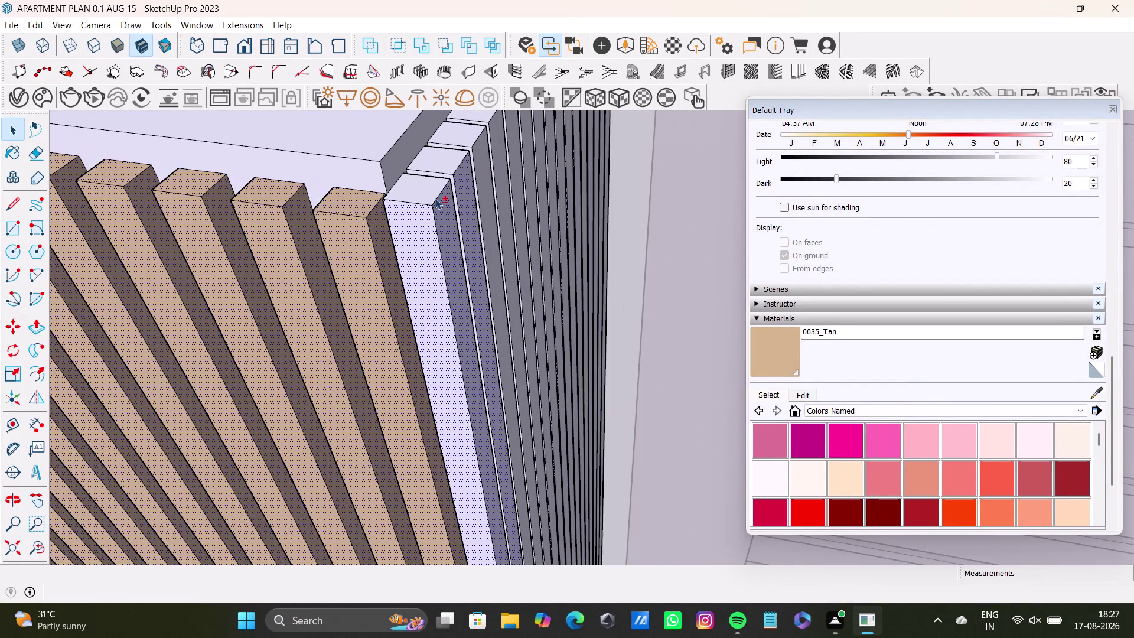
click(436, 187)
click(446, 157)
click(473, 163)
click(476, 135)
click(480, 152)
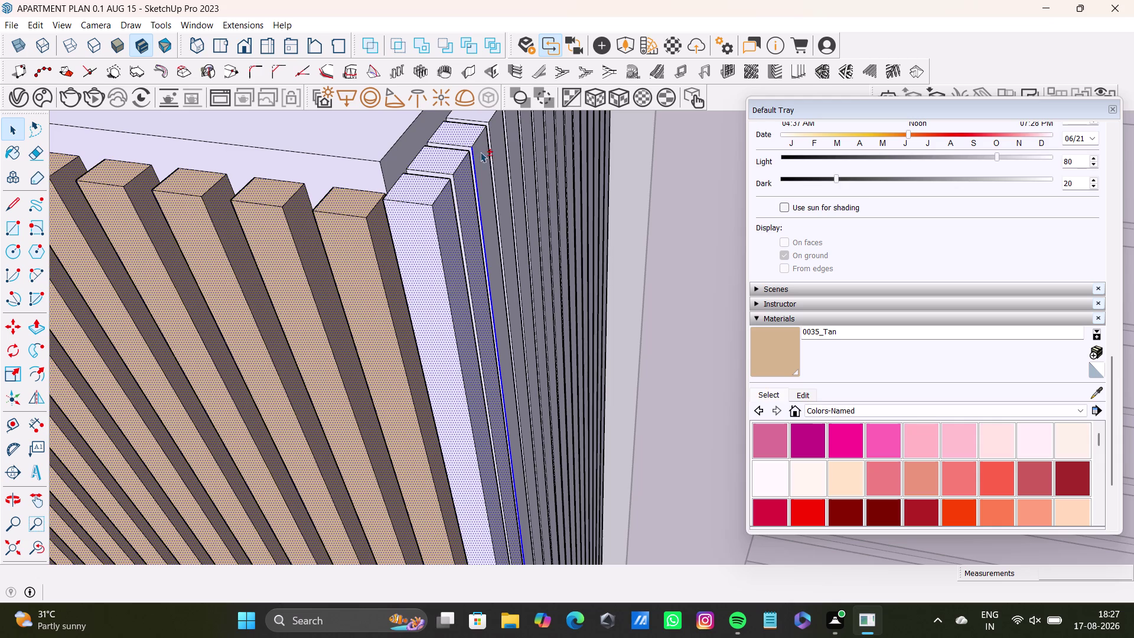
middle_drag(479, 172, 419, 347)
click(437, 277)
click(441, 290)
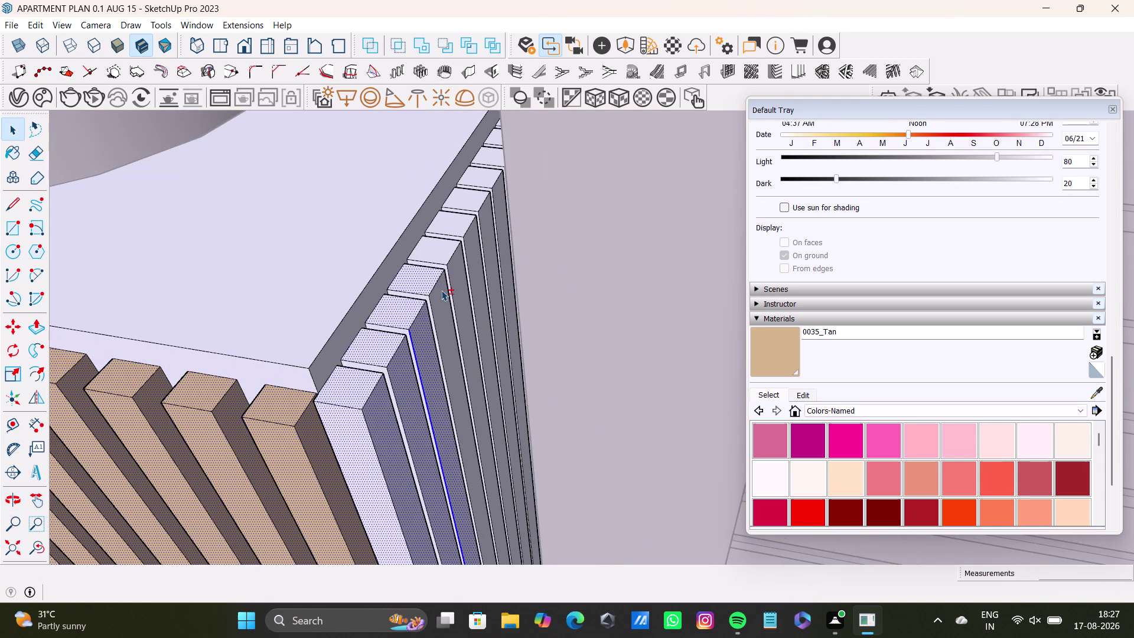
scroll(up, 3)
click(426, 299)
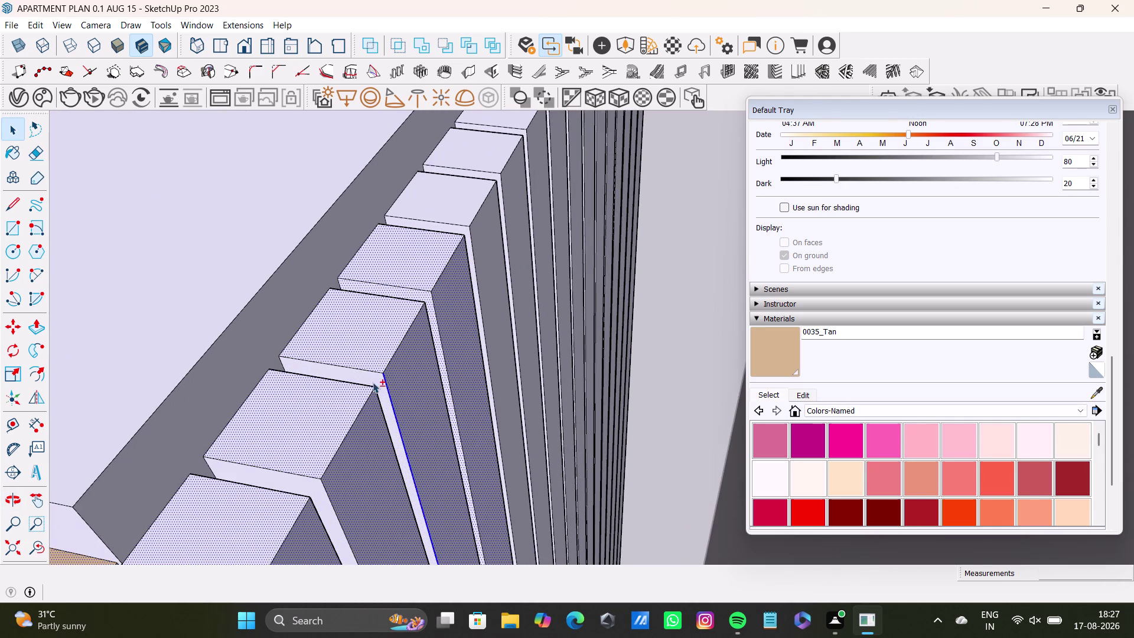
click(377, 379)
scroll(down, 3)
middle_drag(360, 430, 375, 311)
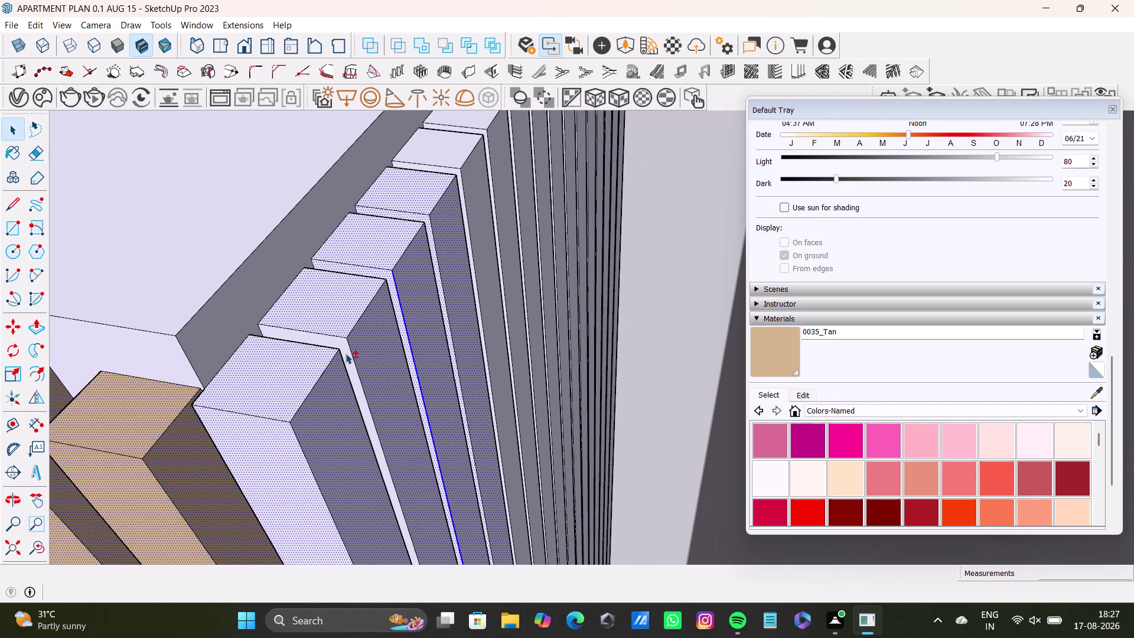
click(346, 353)
scroll(down, 3)
middle_drag(428, 239, 378, 384)
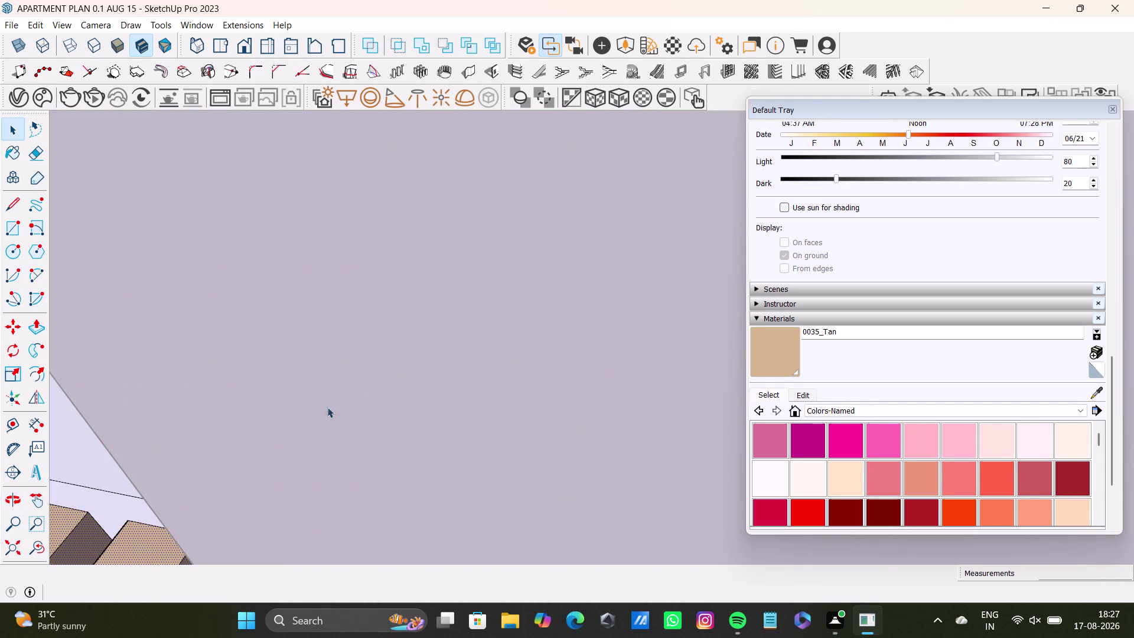
middle_drag(314, 413, 568, 331)
click(26, 547)
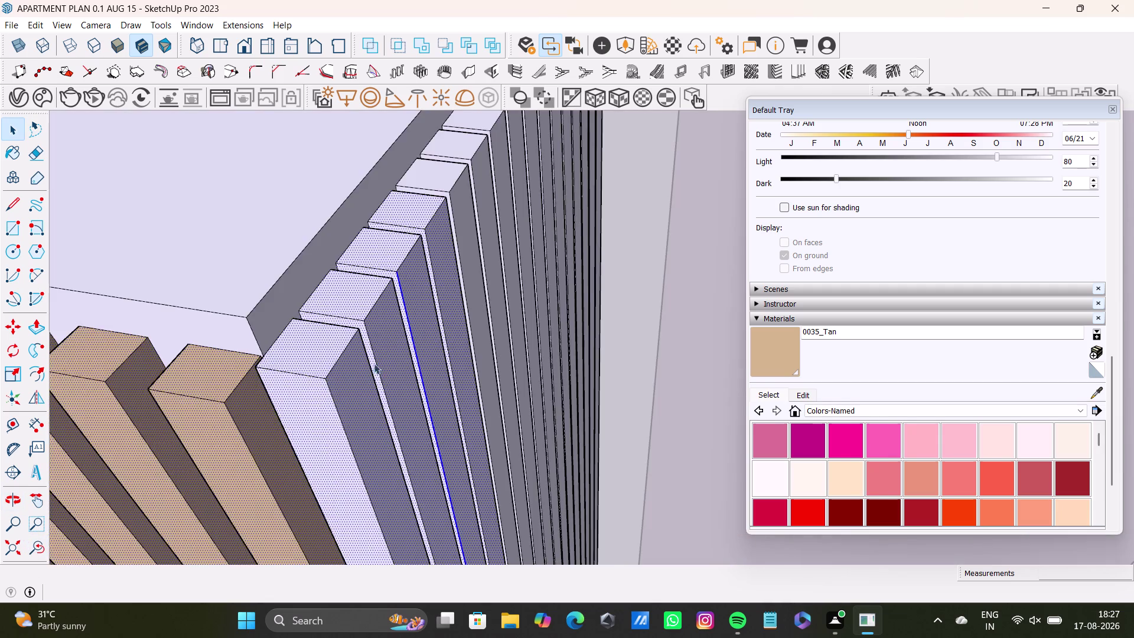
scroll(up, 3)
middle_drag(388, 326, 351, 465)
scroll(up, 3)
click(438, 210)
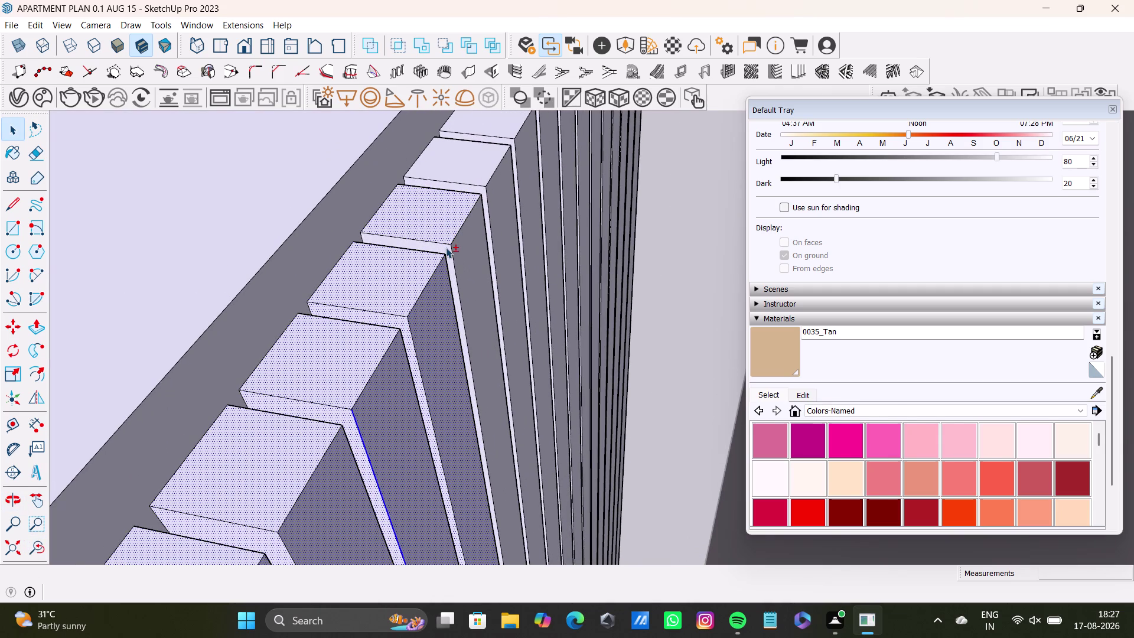
click(445, 247)
click(455, 248)
click(482, 158)
click(481, 191)
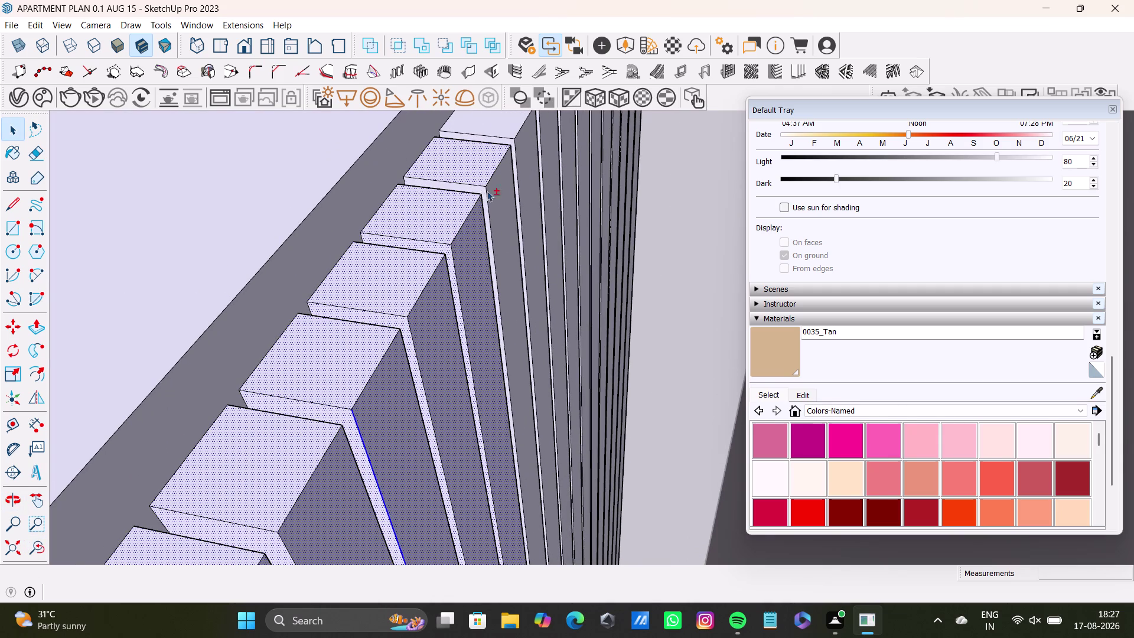
click(496, 190)
Add the remaining side slats to the selection, through to the far end.
middle_drag(495, 190, 434, 379)
click(456, 301)
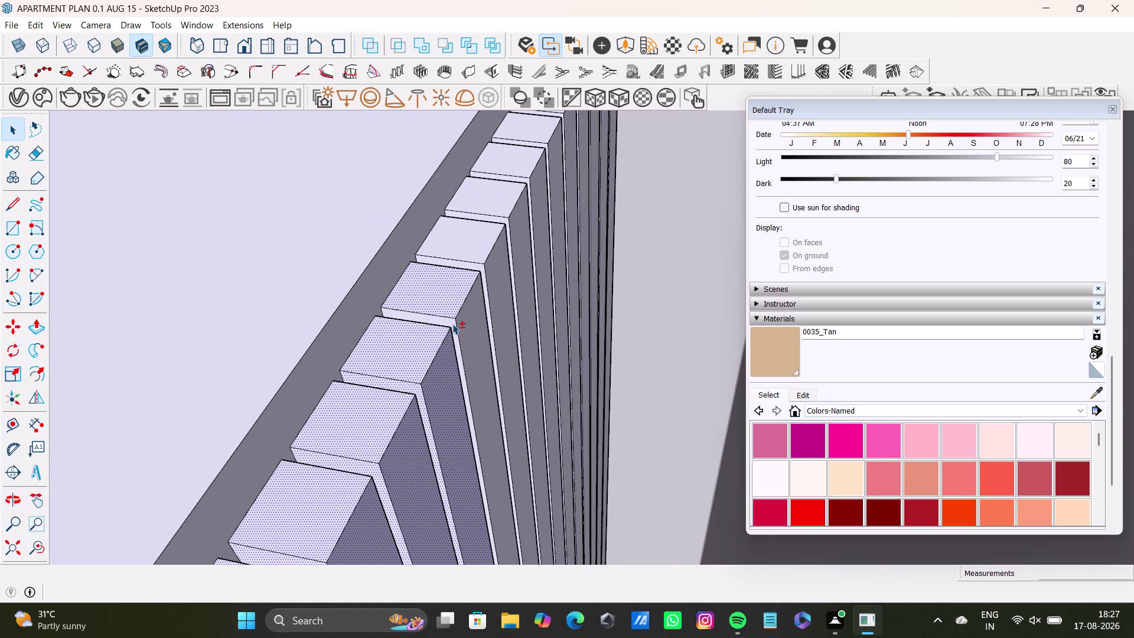
click(452, 323)
click(459, 324)
click(492, 236)
click(481, 270)
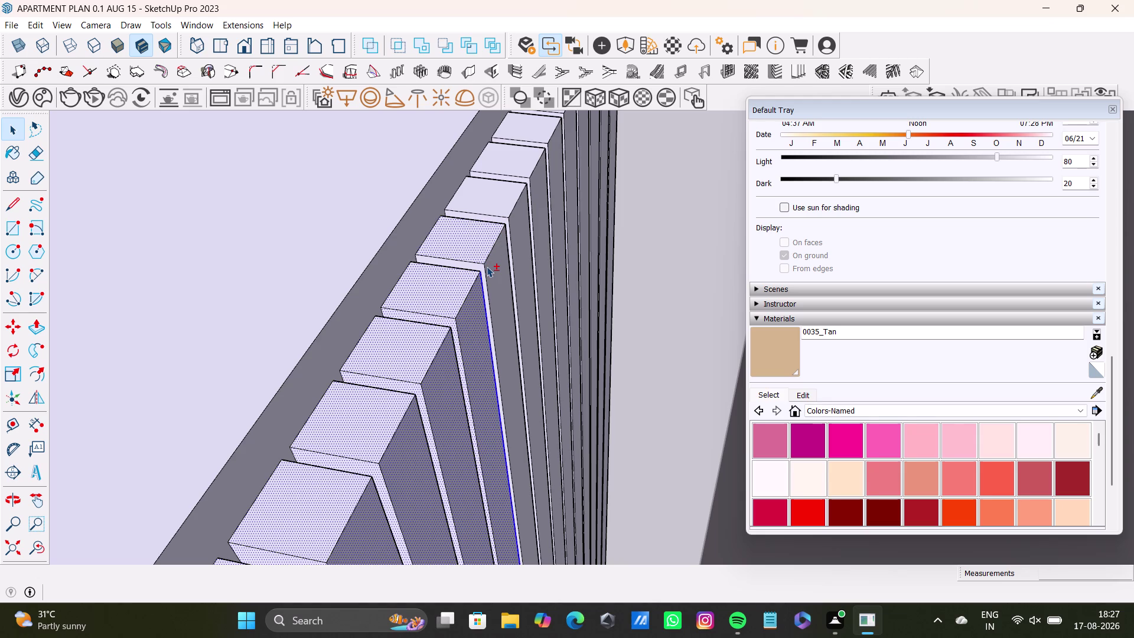
click(486, 266)
click(489, 266)
click(475, 267)
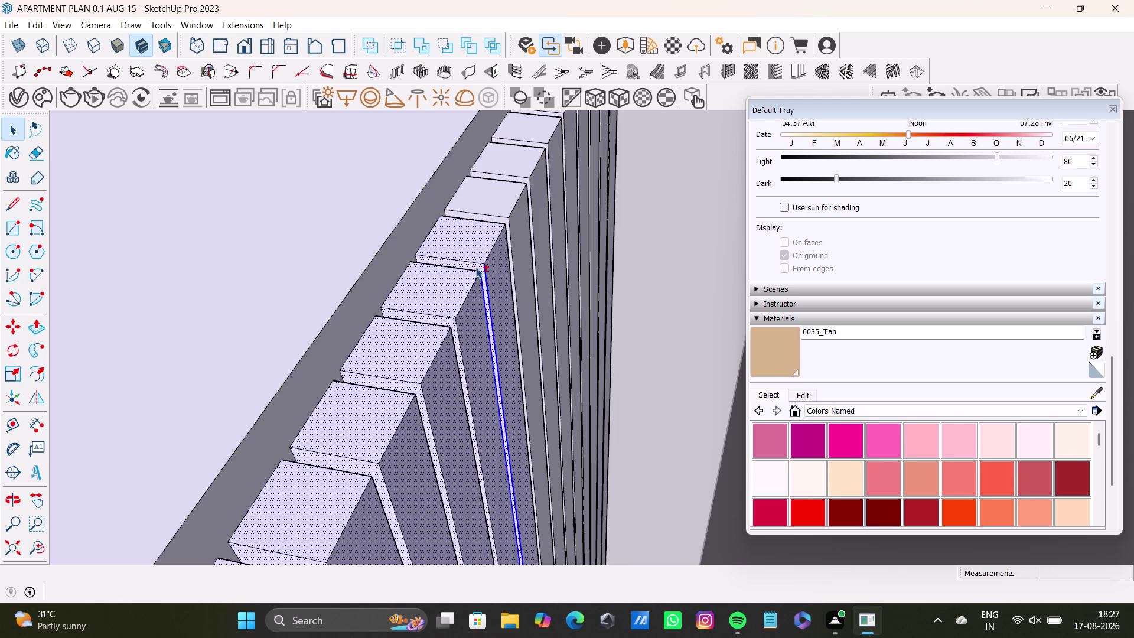
click(503, 207)
click(503, 222)
click(515, 219)
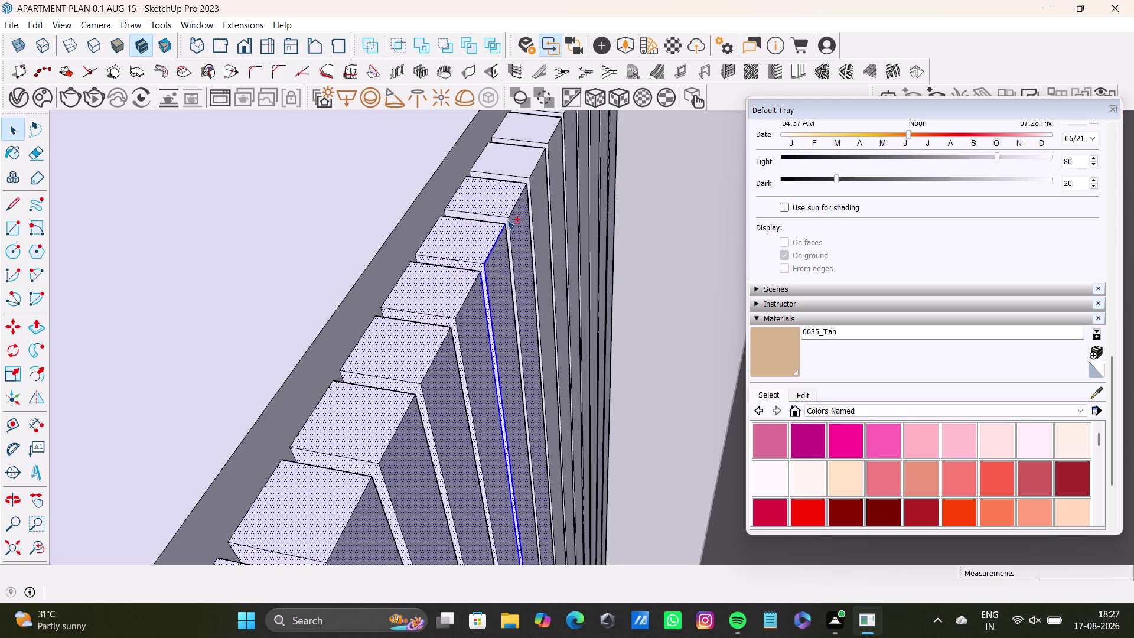
click(508, 219)
click(503, 220)
middle_drag(506, 219, 448, 311)
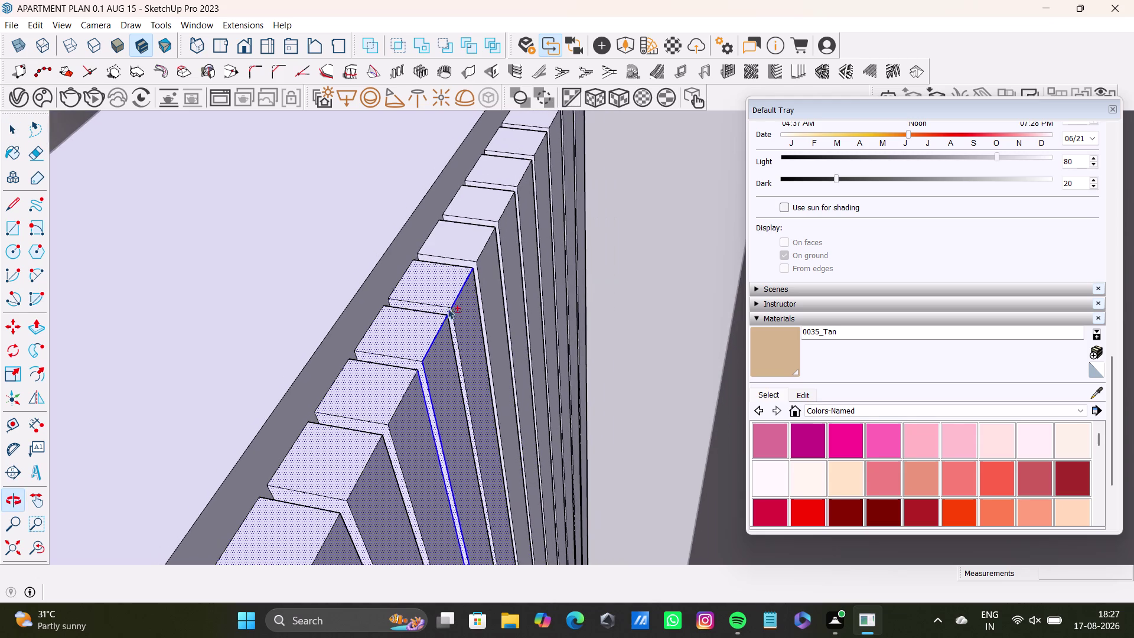
click(472, 232)
click(466, 264)
click(481, 261)
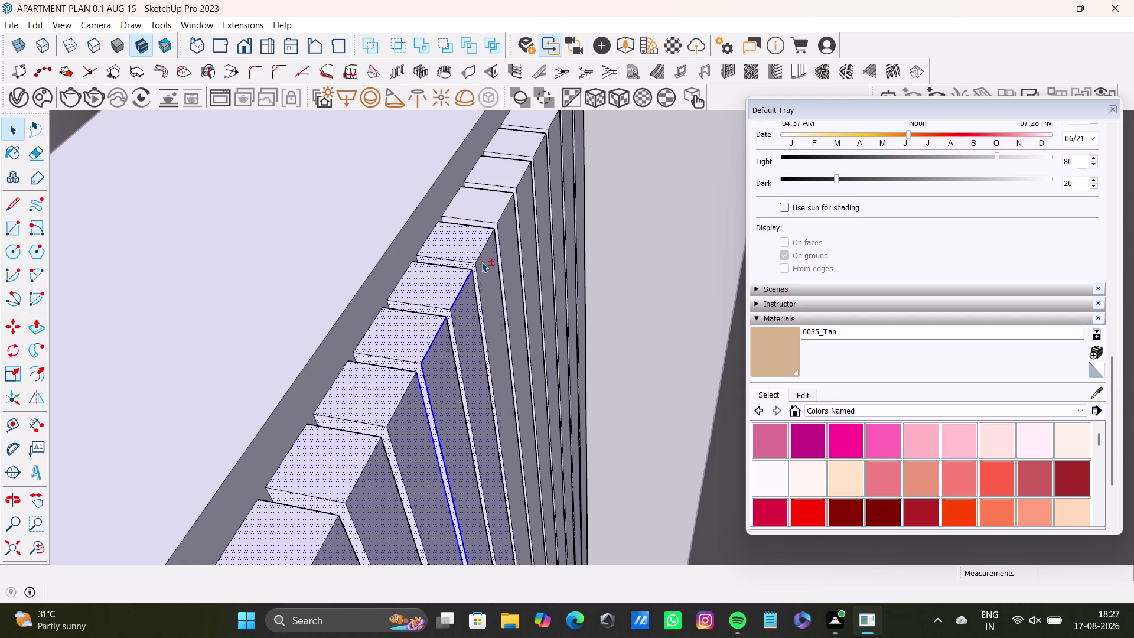
click(504, 203)
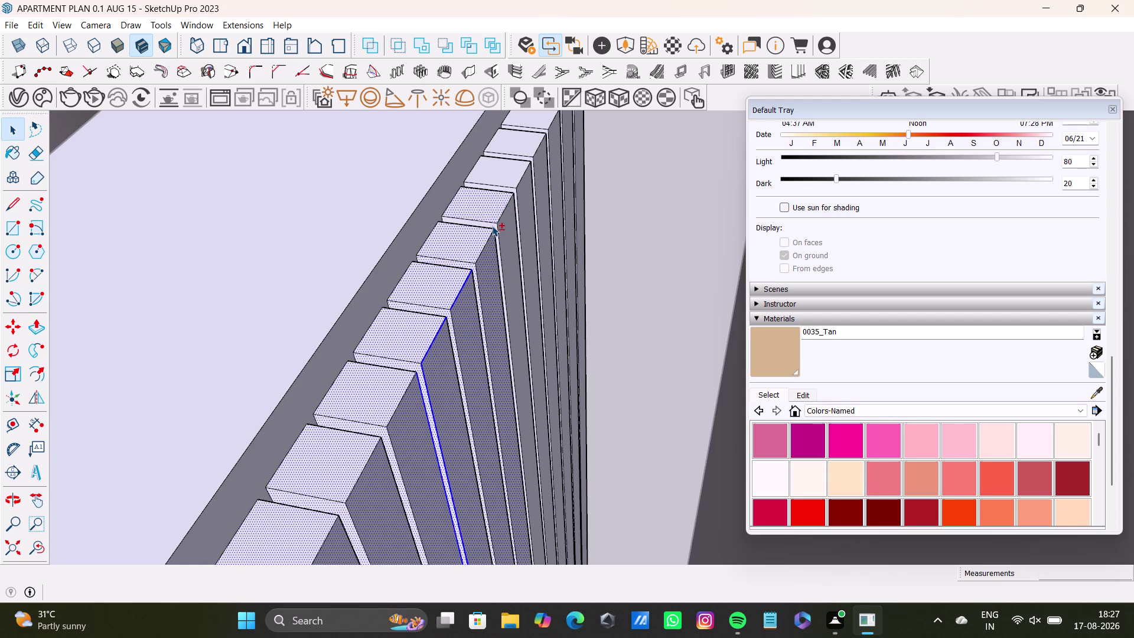
scroll(up, 3)
click(492, 226)
click(512, 222)
middle_drag(512, 222, 471, 387)
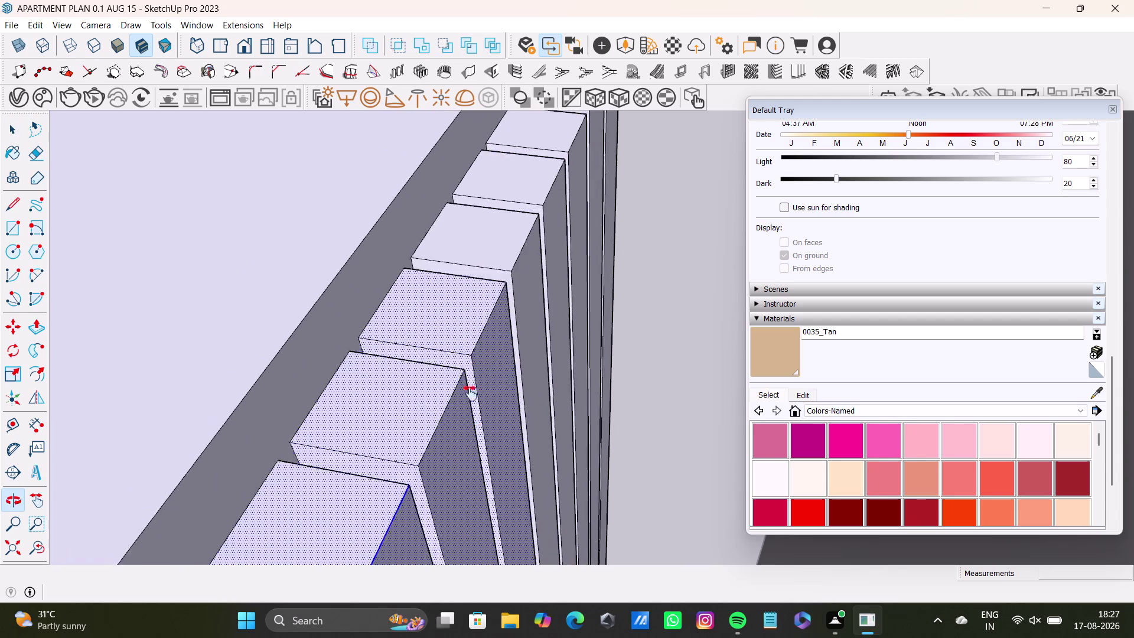
middle_drag(471, 387, 454, 431)
click(476, 327)
click(476, 346)
click(508, 342)
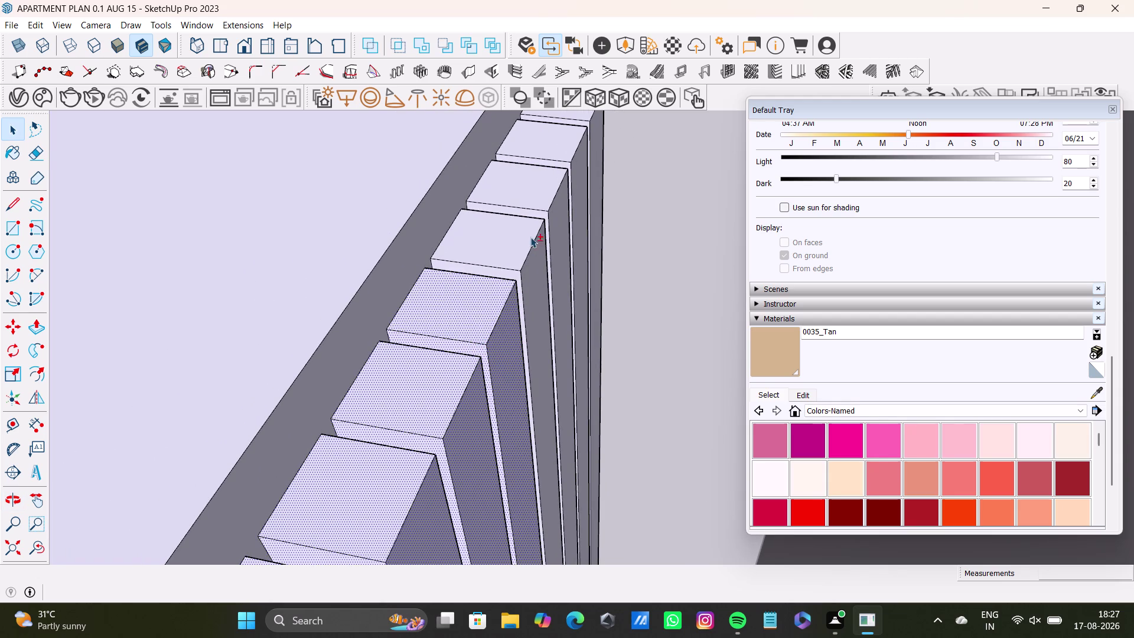
click(531, 231)
click(516, 272)
click(530, 265)
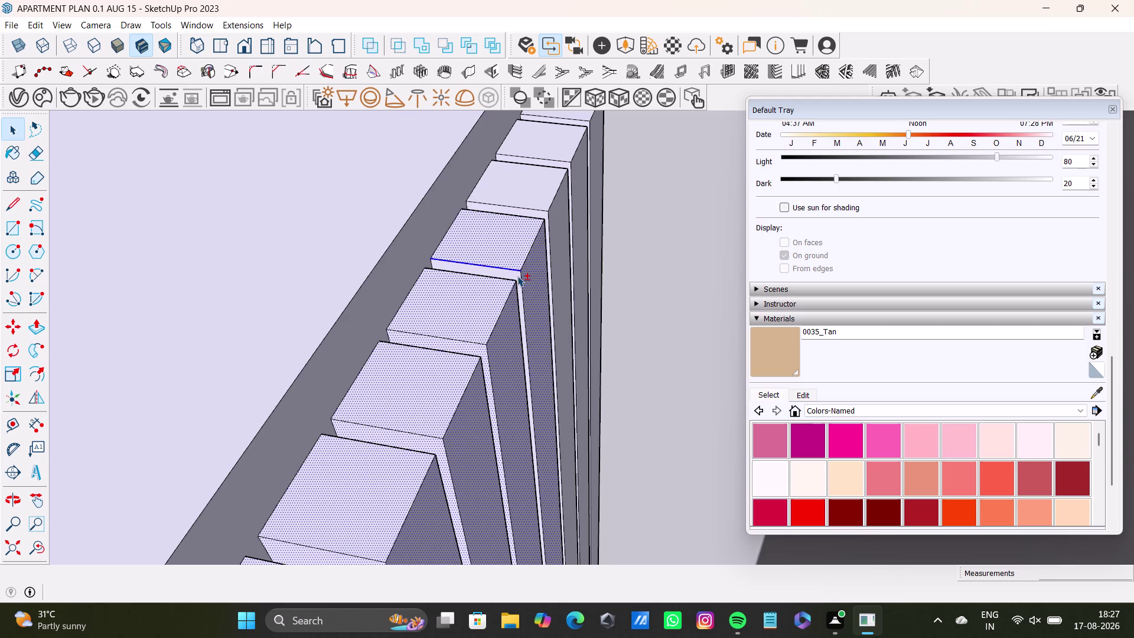
click(517, 276)
middle_drag(512, 283, 472, 407)
click(513, 298)
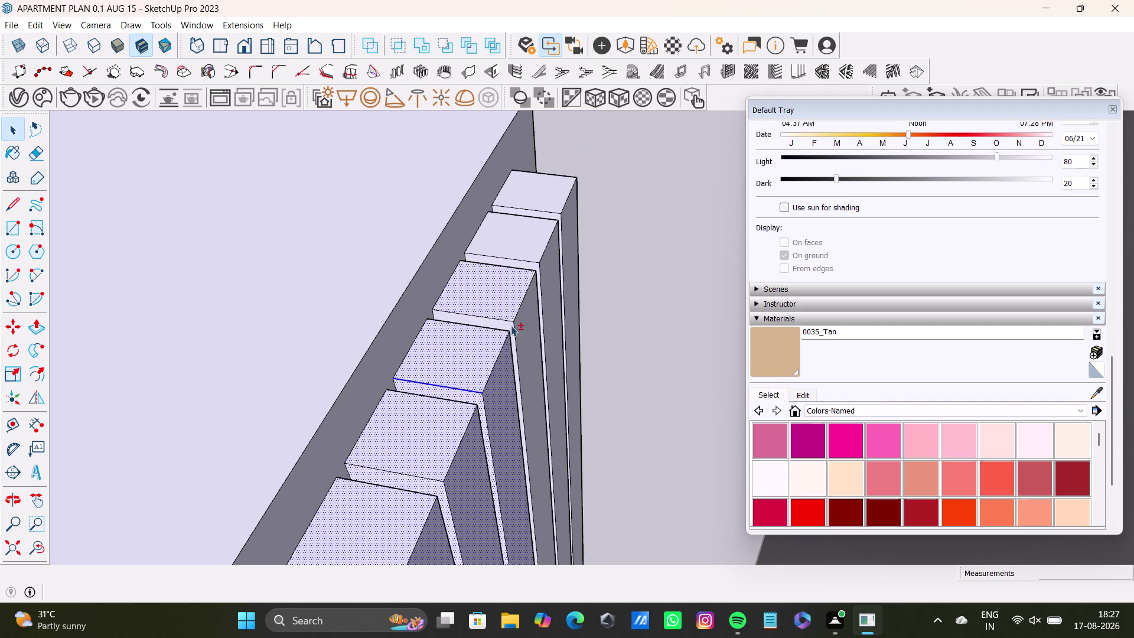
click(509, 328)
click(522, 325)
click(536, 228)
click(529, 265)
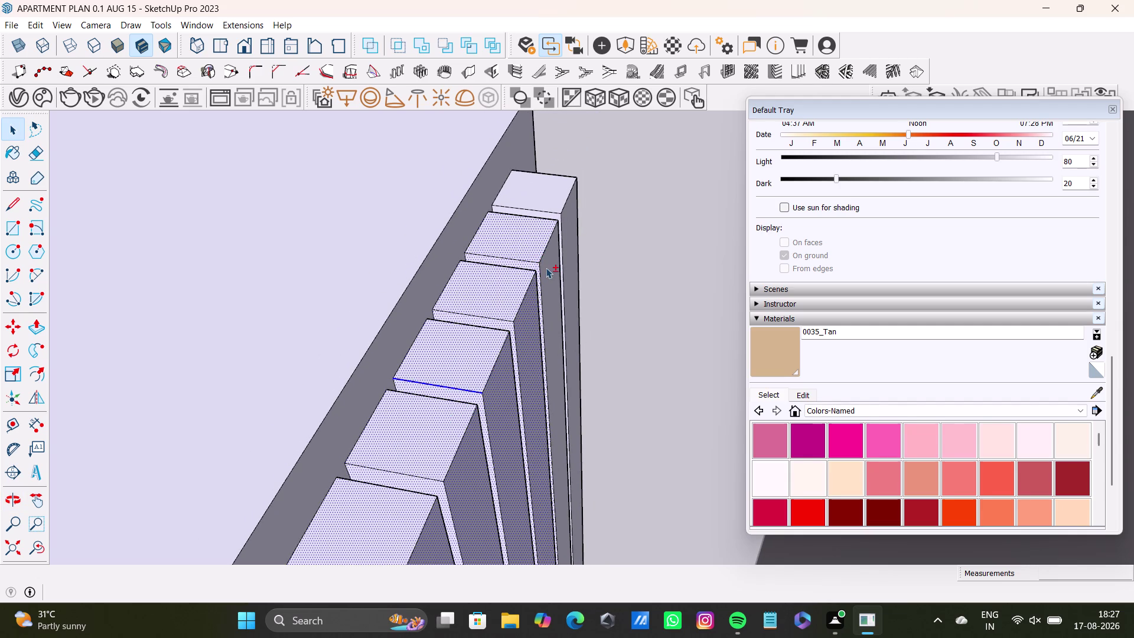
click(545, 268)
click(565, 197)
click(551, 216)
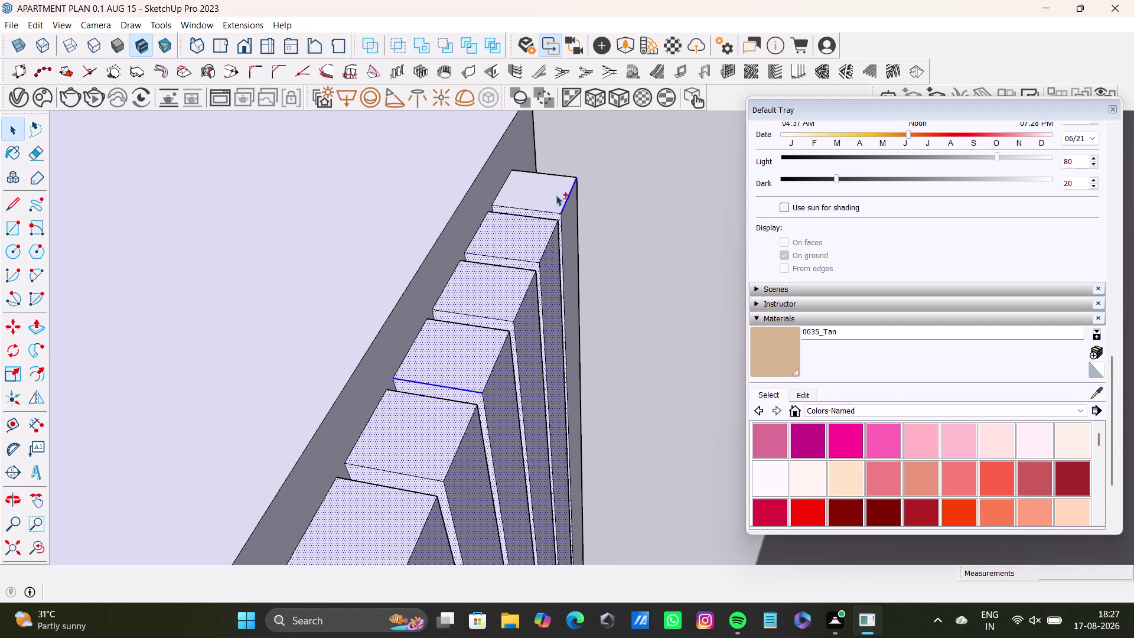
click(556, 195)
click(565, 226)
scroll(down, 3)
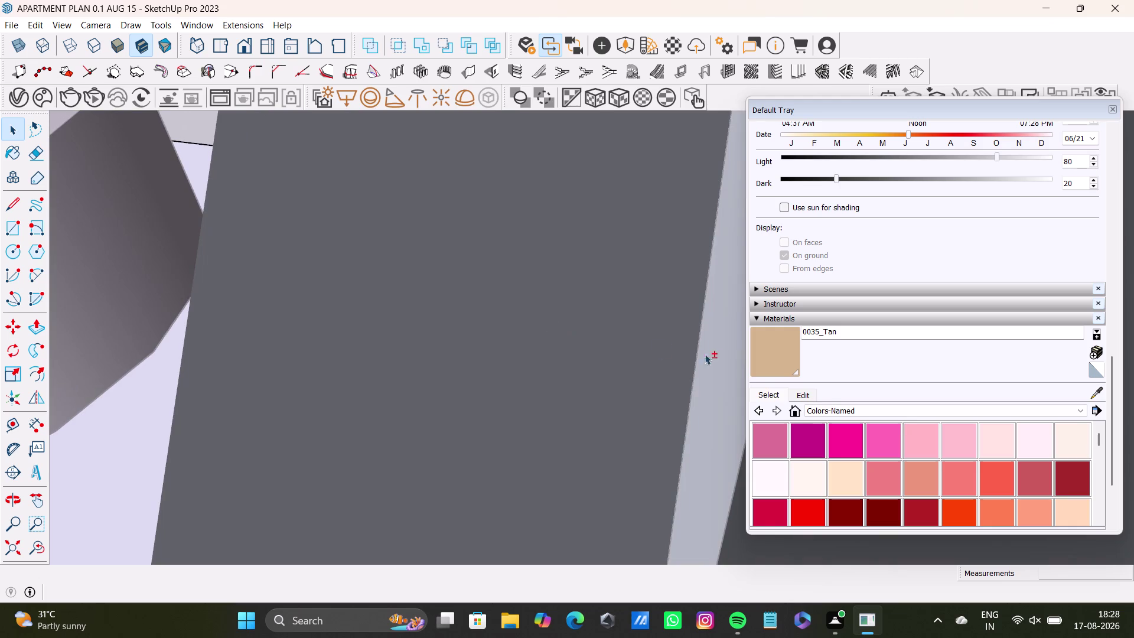
Paint the selected slats with 0035_Tan and view the finished cabinet.
click(32, 549)
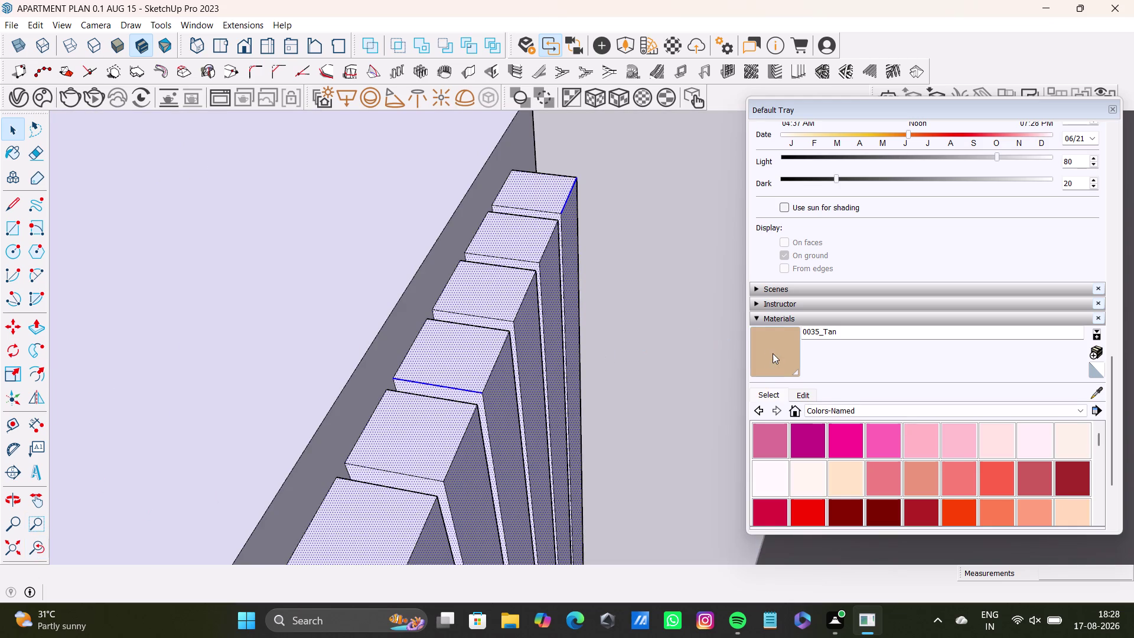
click(772, 353)
click(471, 287)
scroll(down, 3)
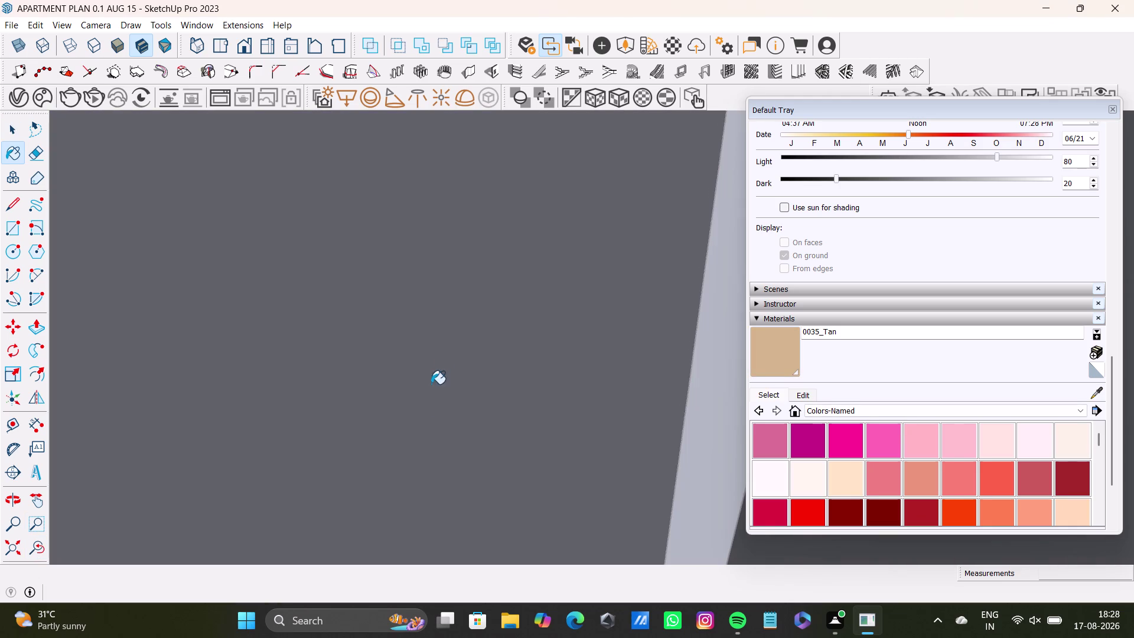
scroll(down, 3)
click(17, 551)
middle_drag(413, 403, 473, 402)
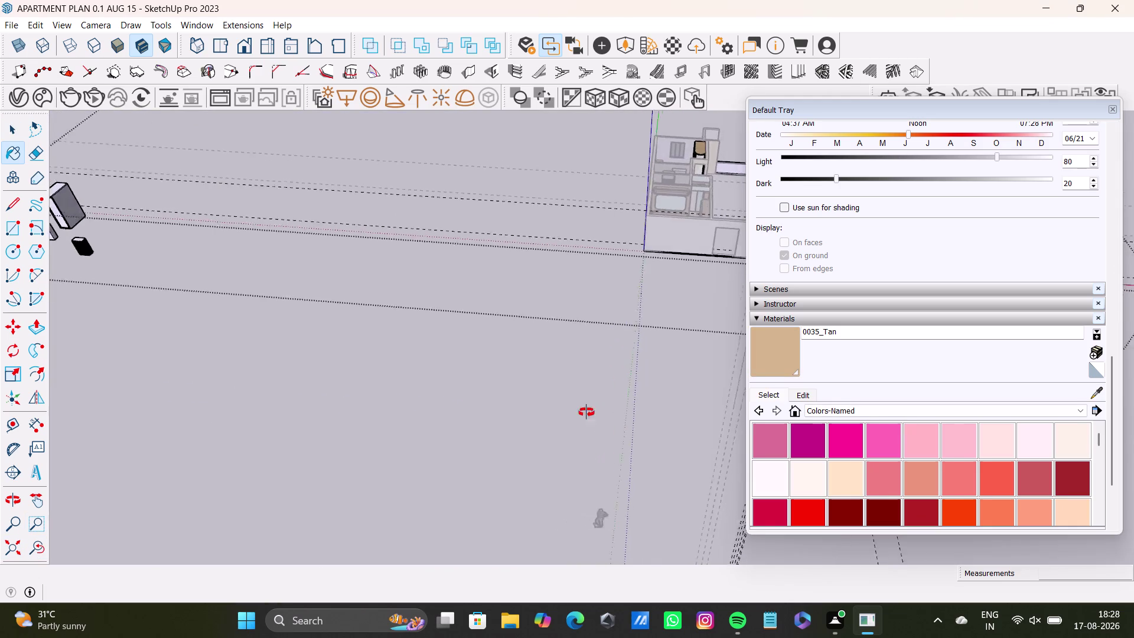
middle_drag(473, 403, 628, 416)
middle_drag(633, 285, 286, 509)
scroll(up, 3)
middle_drag(390, 330, 329, 509)
scroll(up, 3)
middle_drag(433, 415, 288, 548)
scroll(down, 3)
scroll(up, 3)
middle_drag(445, 407, 281, 486)
key(space)
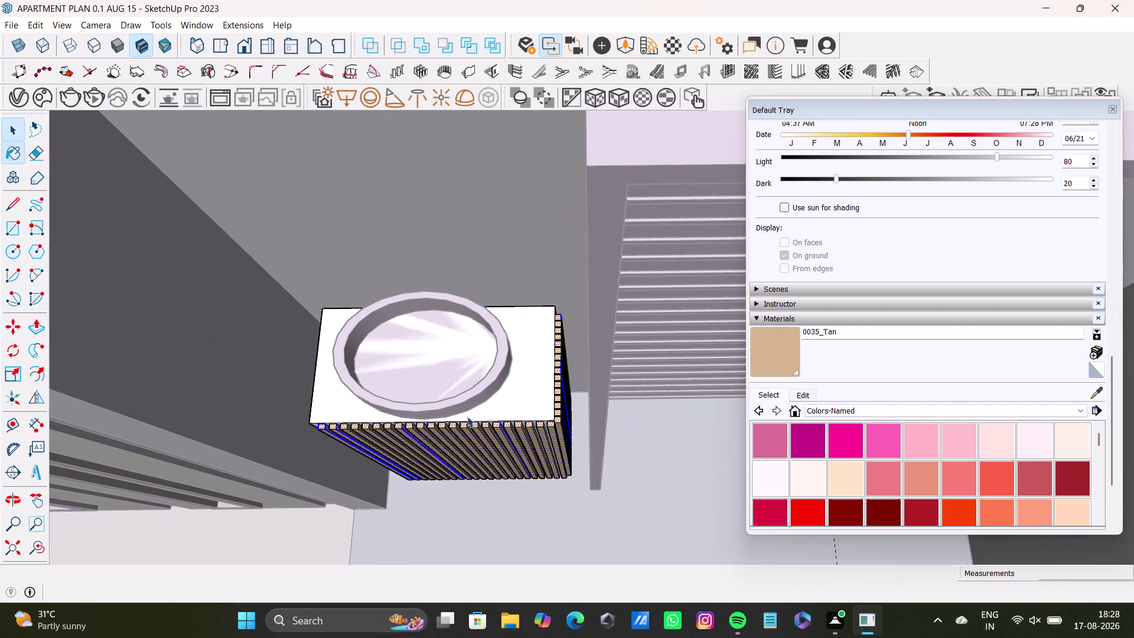
Select the cabinet top surface around the basin.
click(547, 391)
double_click(538, 389)
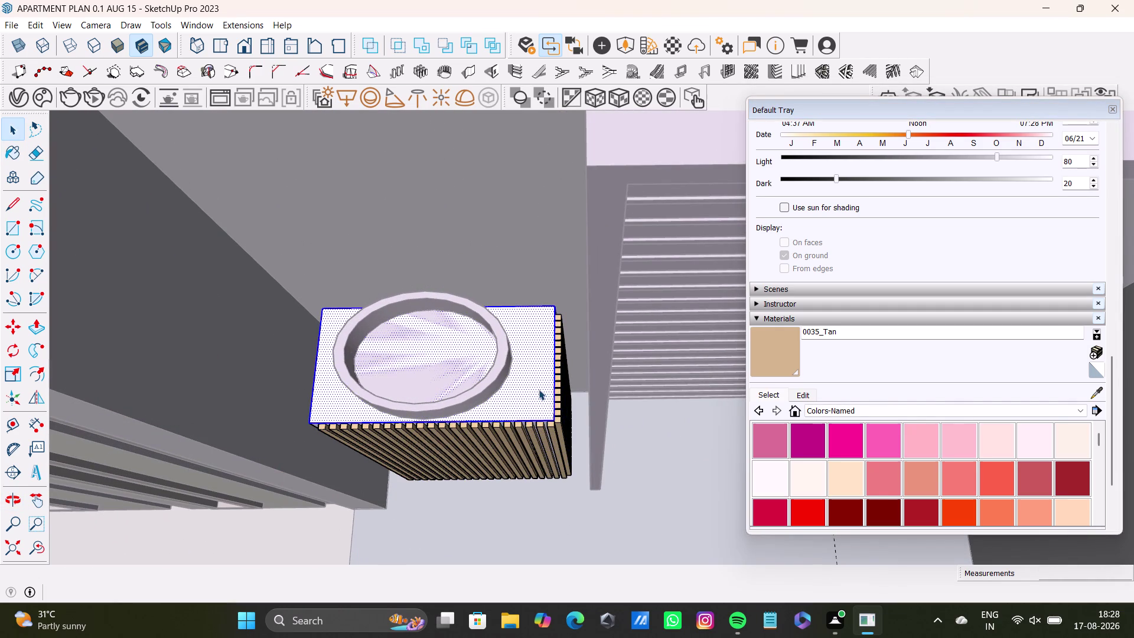
click(538, 389)
double_click(530, 399)
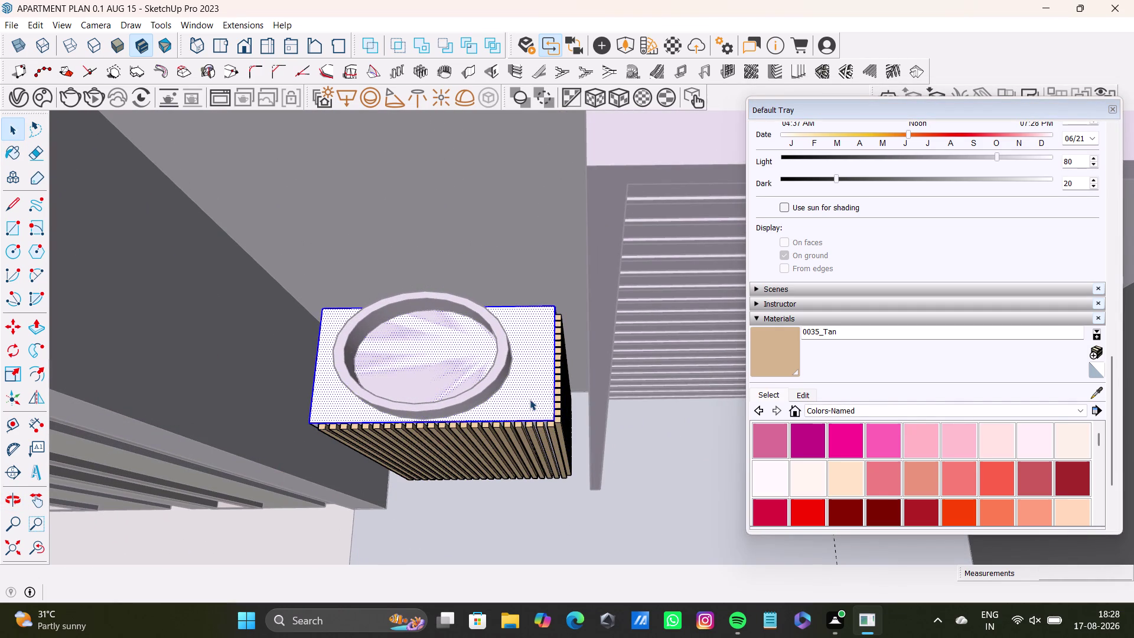
double_click(529, 400)
scroll(up, 3)
middle_drag(528, 430, 527, 367)
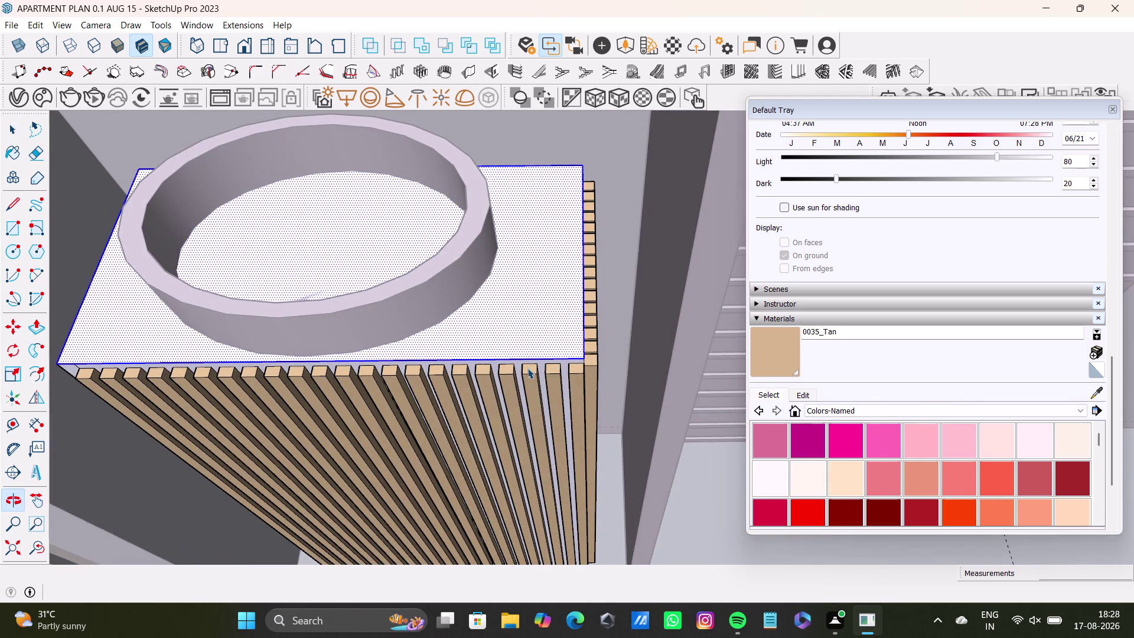
click(561, 366)
click(564, 366)
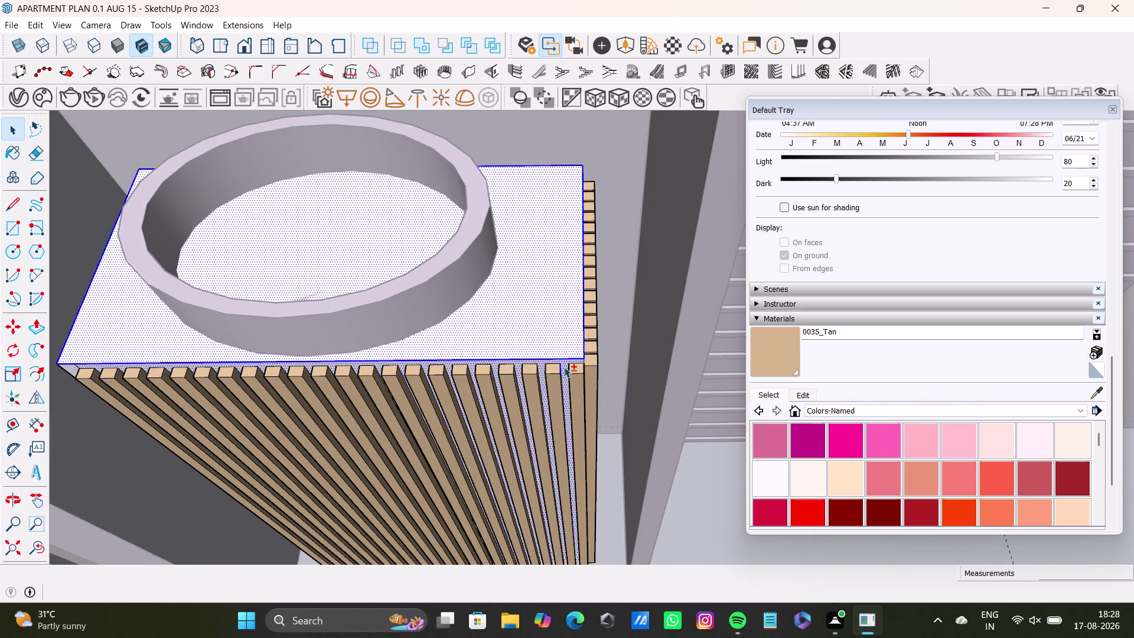
scroll(down, 3)
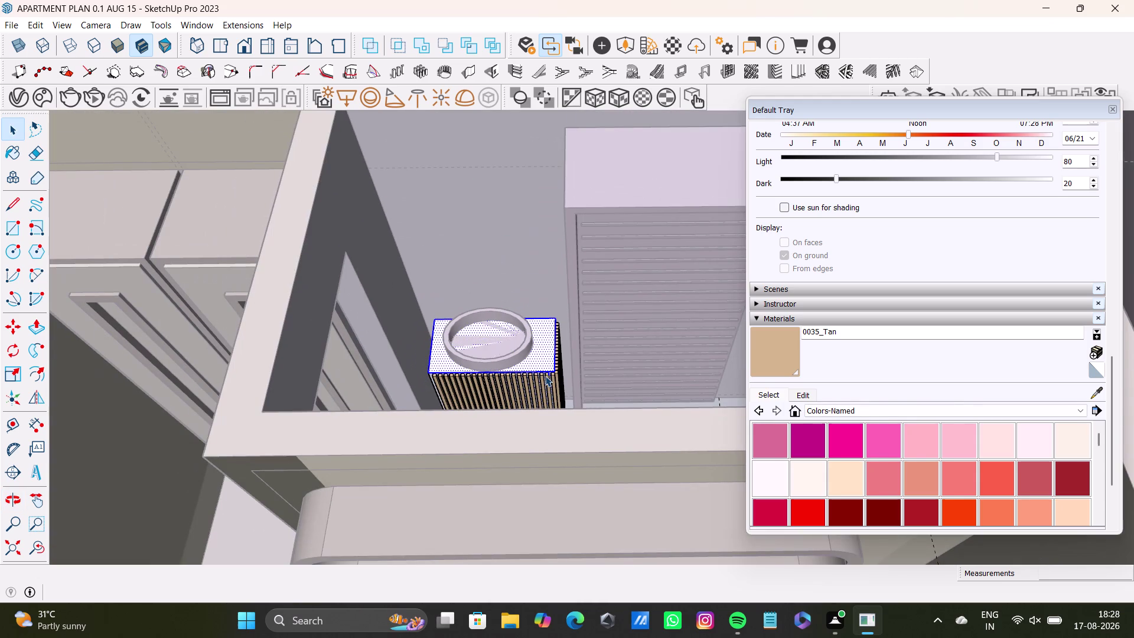
click(1092, 395)
scroll(down, 3)
Sample the Stone E 150cm#2 material from the model with the eyedropper.
middle_drag(166, 399, 536, 320)
scroll(down, 3)
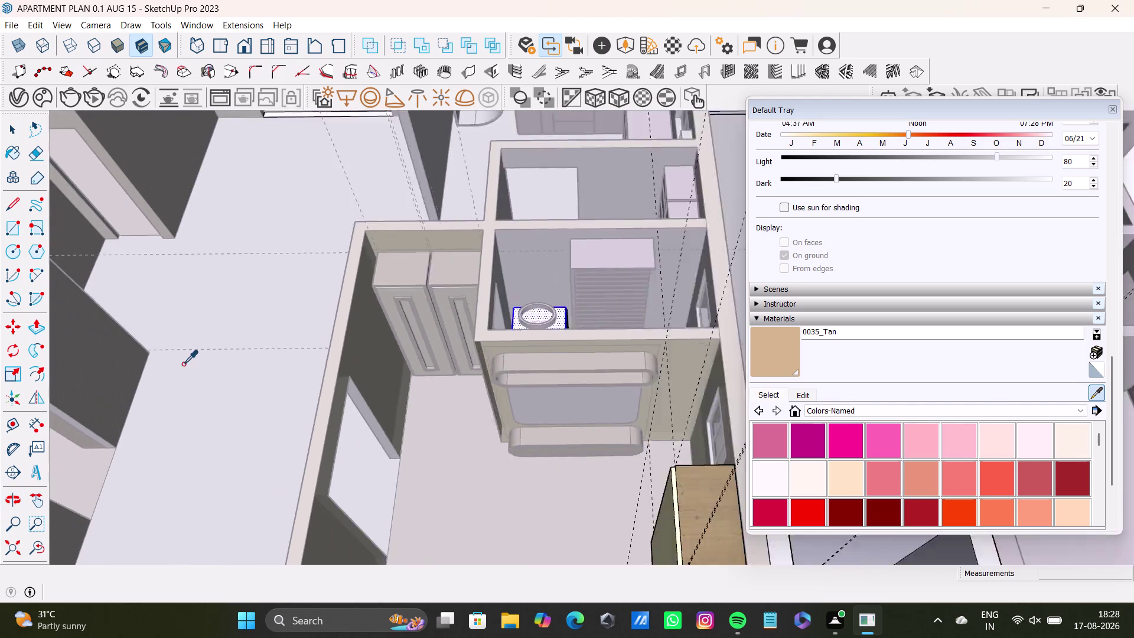
scroll(down, 3)
middle_drag(183, 364, 536, 347)
scroll(up, 3)
middle_drag(327, 330, 331, 419)
scroll(up, 3)
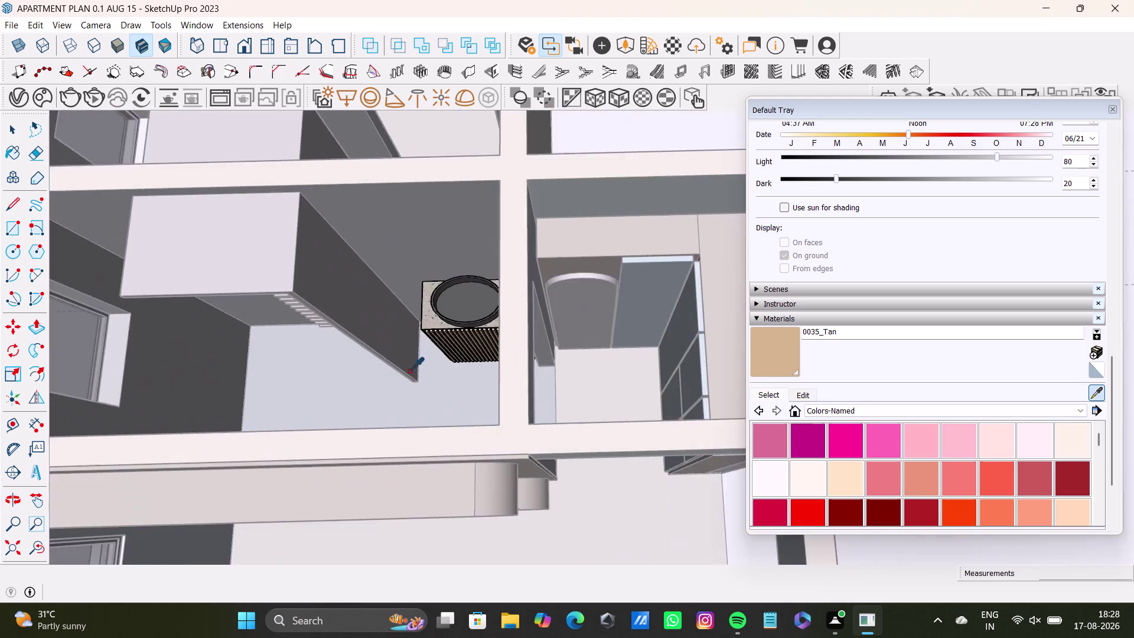
scroll(up, 3)
click(436, 303)
Apply Stone E 150cm#2 to the cabinet top, then clear the selection.
scroll(down, 3)
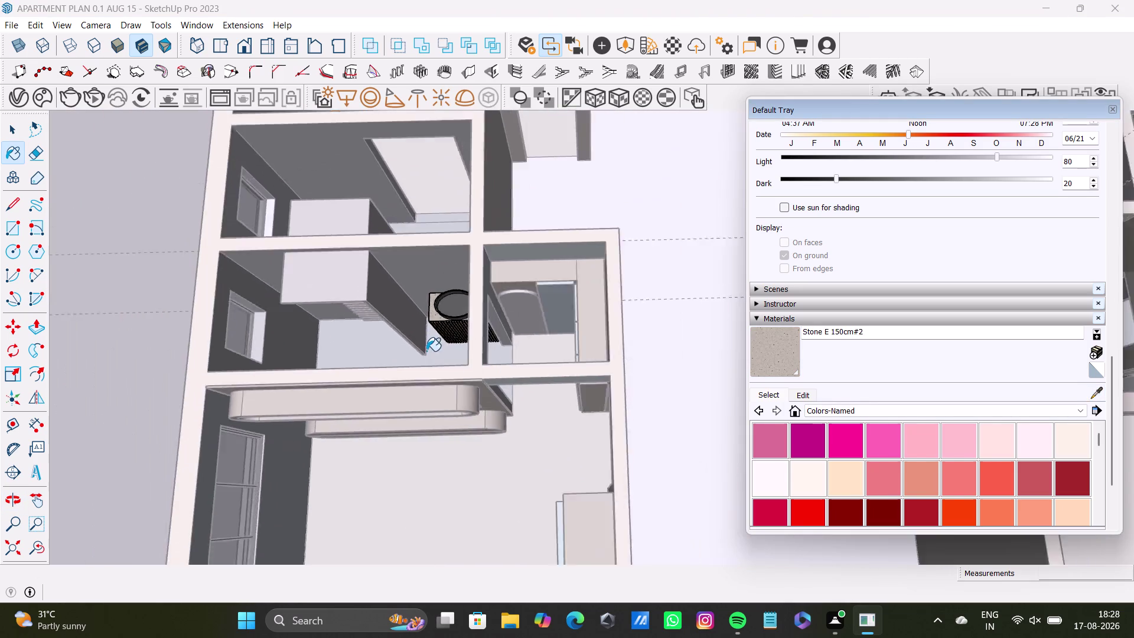
scroll(down, 3)
middle_drag(513, 396, 0, 456)
scroll(up, 3)
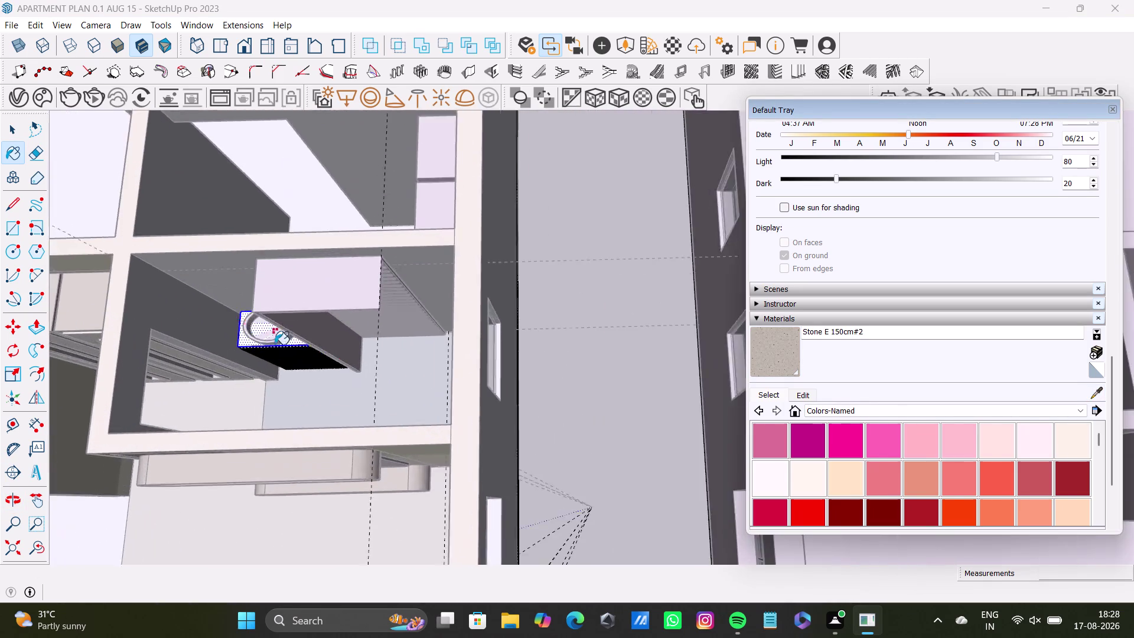
scroll(up, 3)
click(239, 343)
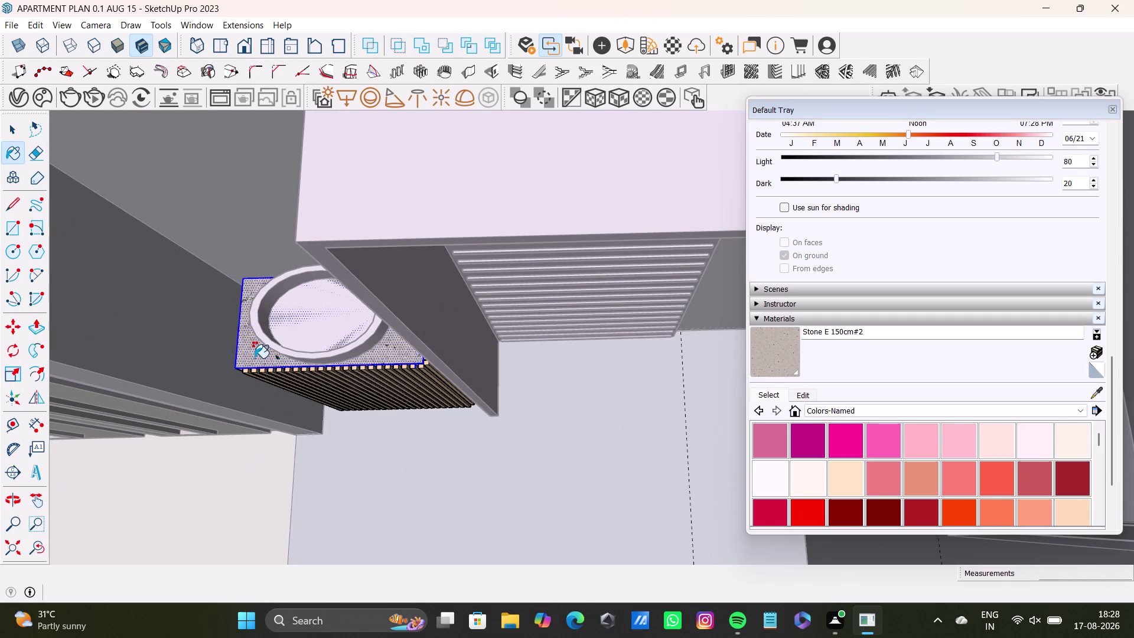
scroll(down, 3)
middle_drag(272, 361, 367, 352)
key(space)
scroll(down, 3)
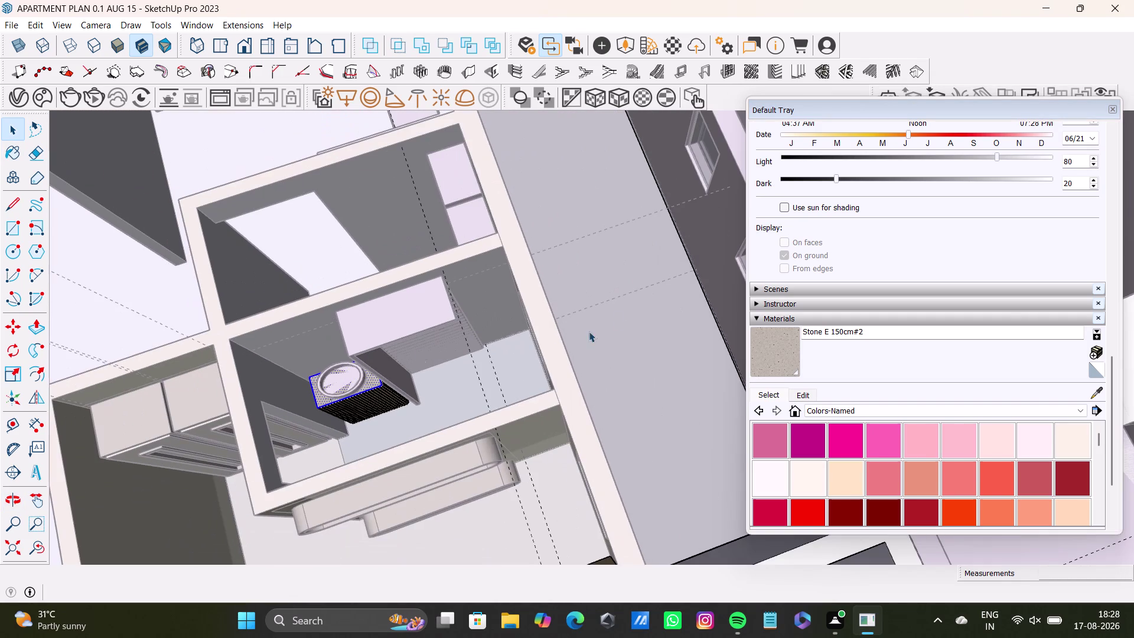
click(625, 309)
click(624, 309)
scroll(up, 3)
middle_drag(409, 398, 451, 388)
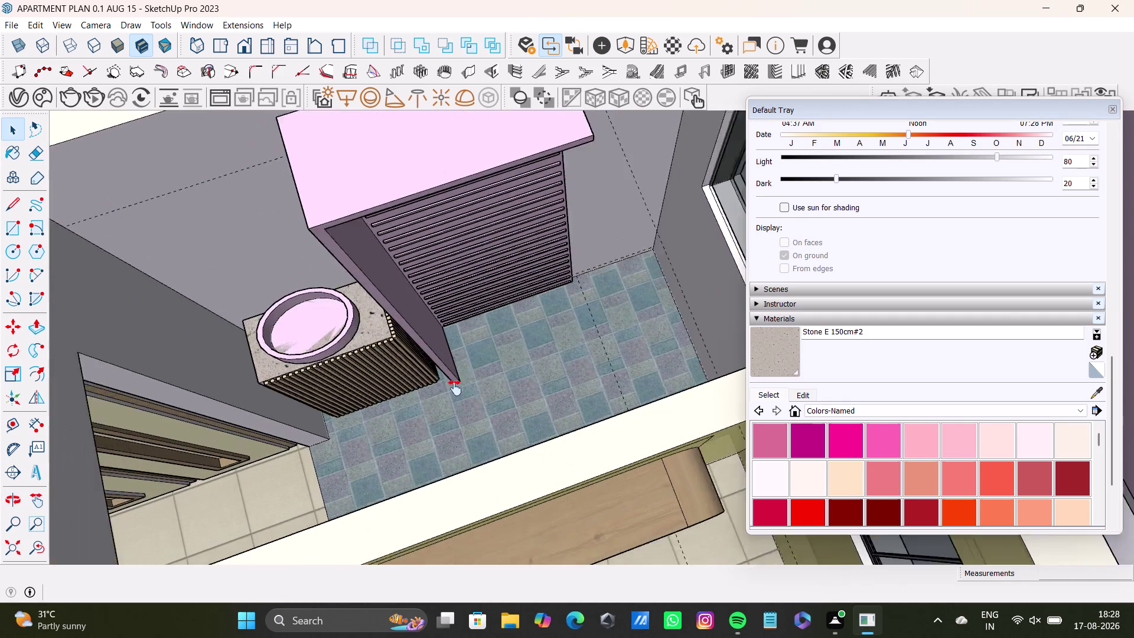
Zoom in on the louvred cabinet beside the basin and select its top slats.
middle_drag(452, 387, 470, 417)
middle_drag(470, 417, 339, 310)
middle_drag(400, 285, 160, 489)
scroll(up, 3)
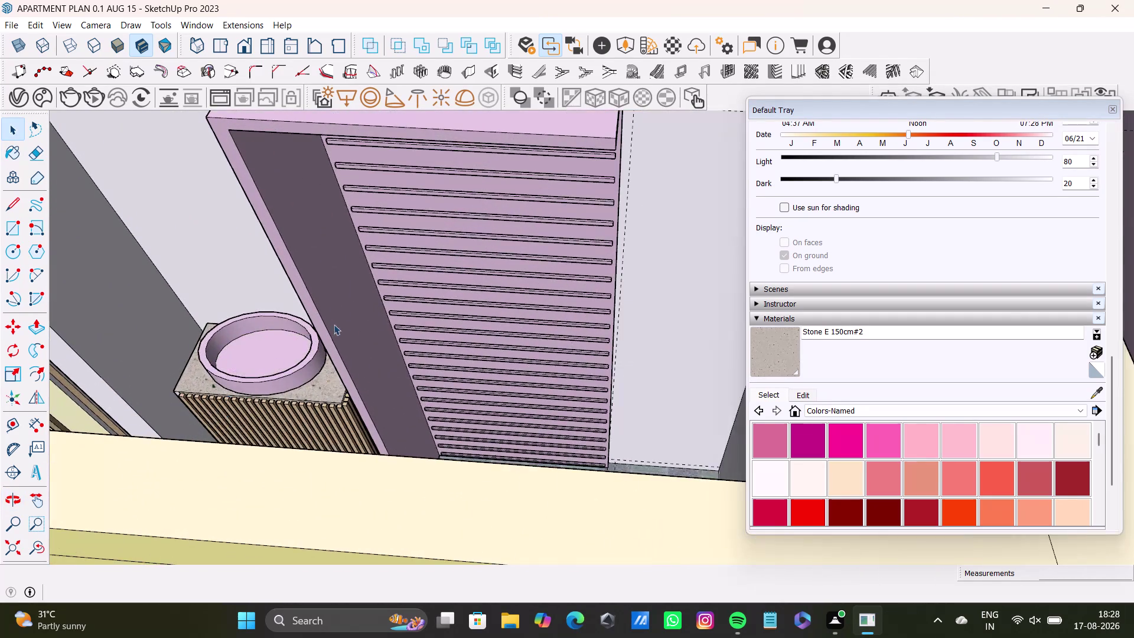
middle_drag(333, 324, 158, 507)
scroll(up, 3)
middle_drag(197, 432, 205, 377)
middle_drag(274, 393, 194, 391)
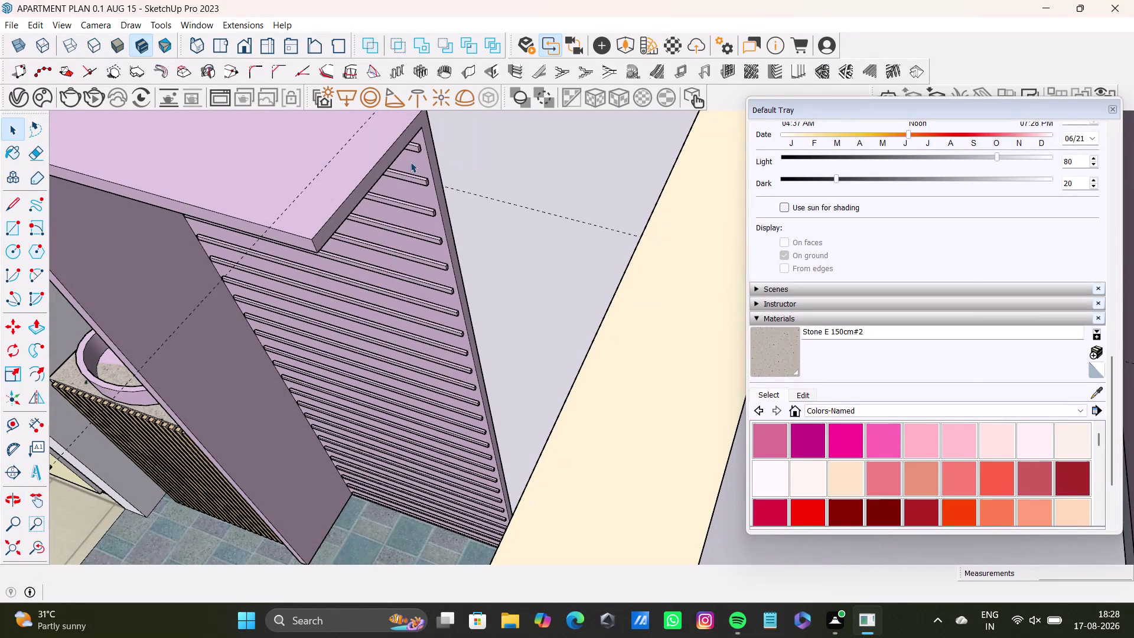
click(417, 148)
double_click(417, 148)
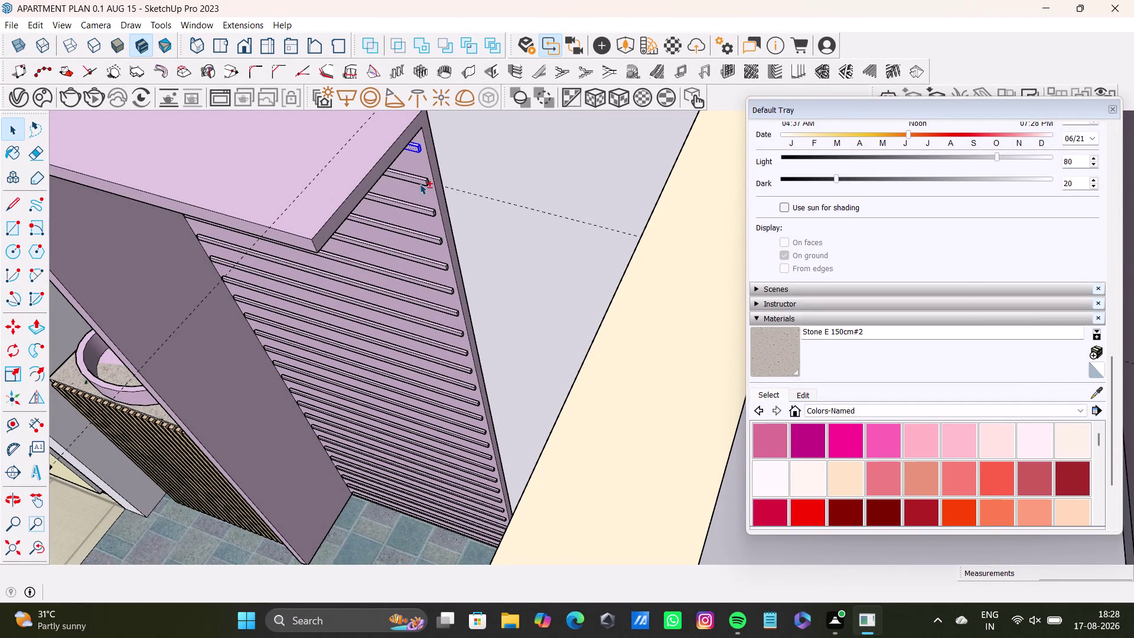
double_click(420, 182)
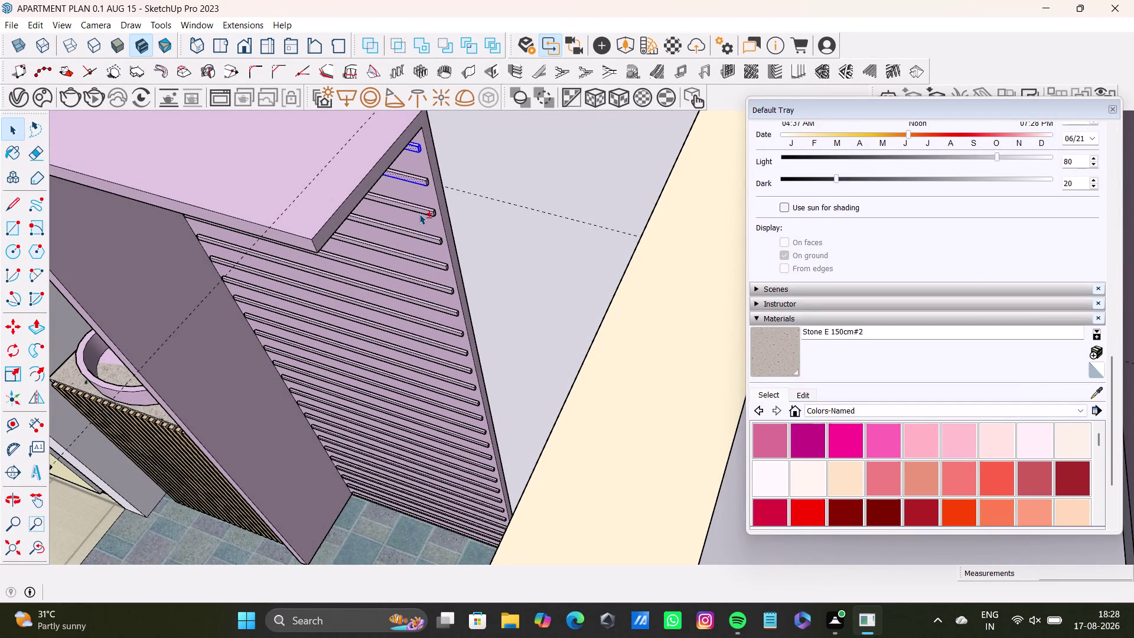
double_click(428, 210)
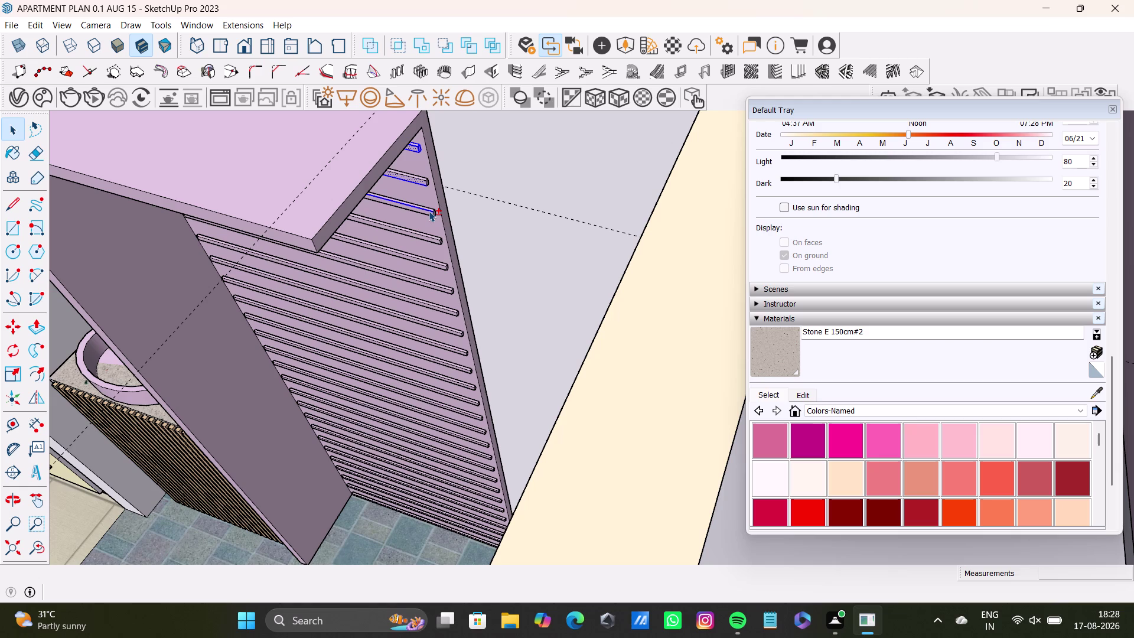
click(437, 242)
click(436, 241)
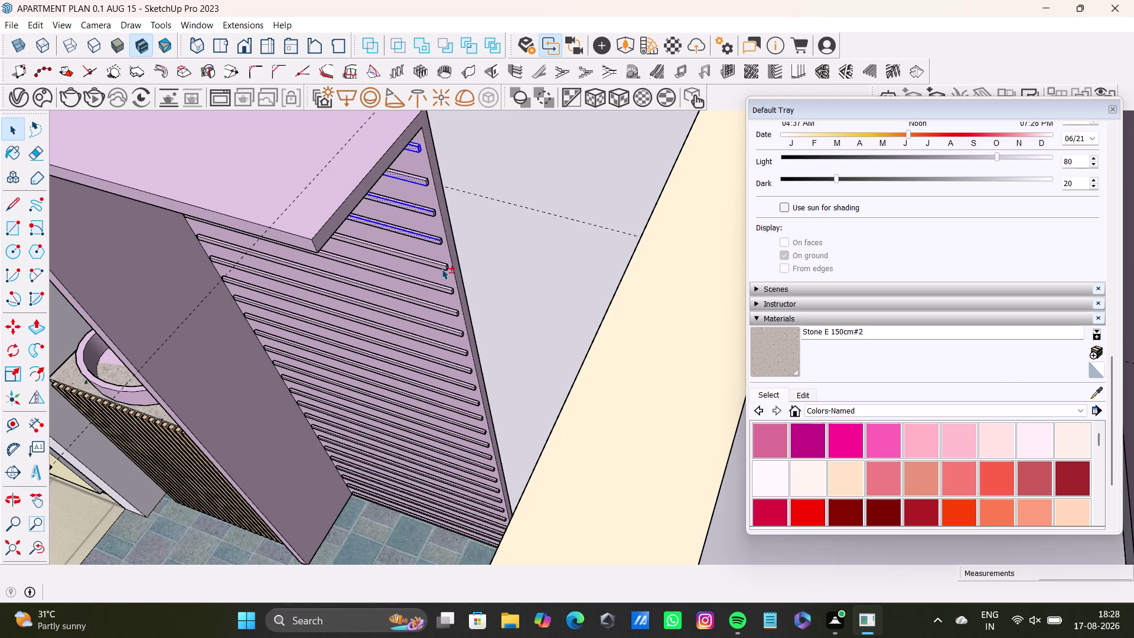
Add the next slats down the cabinet front to the selection.
double_click(441, 268)
double_click(446, 291)
double_click(450, 314)
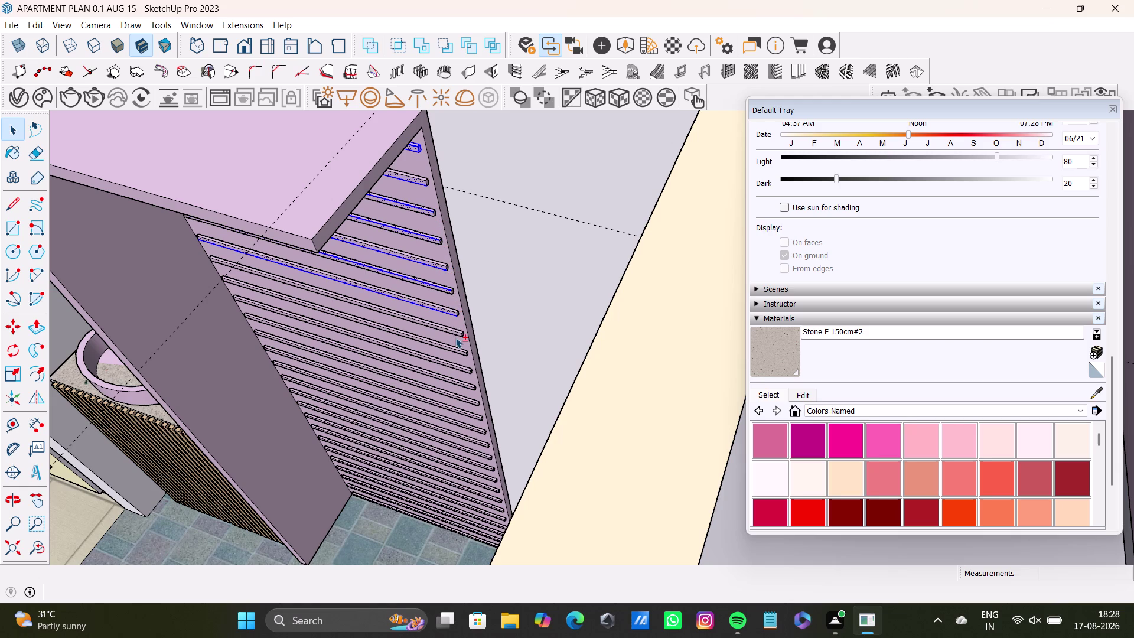
double_click(457, 332)
double_click(461, 350)
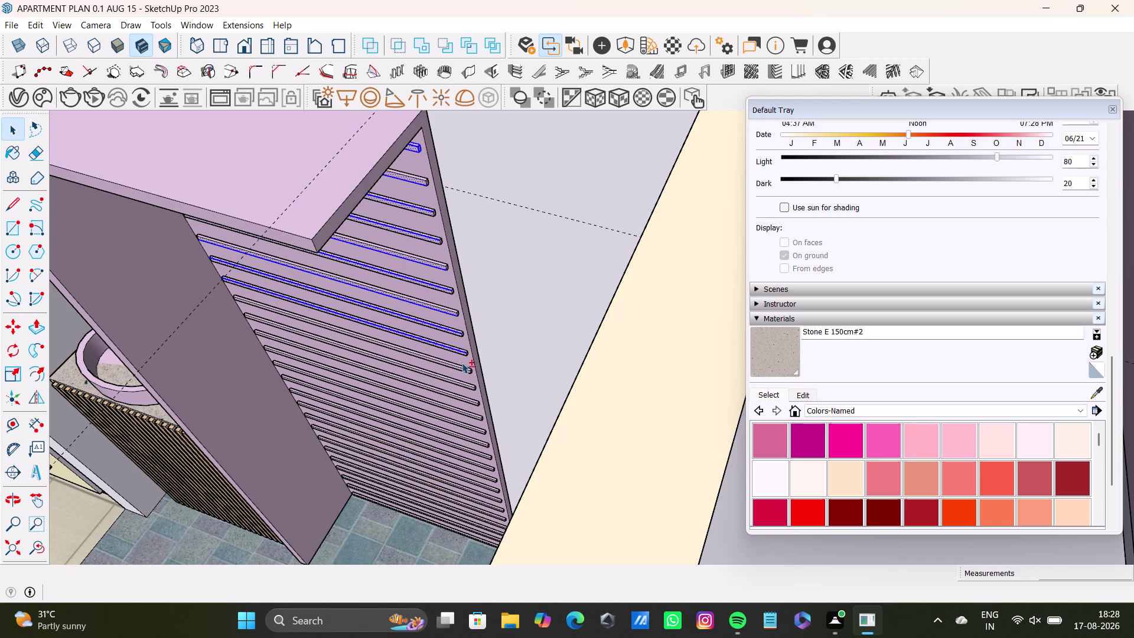
double_click(465, 370)
double_click(468, 385)
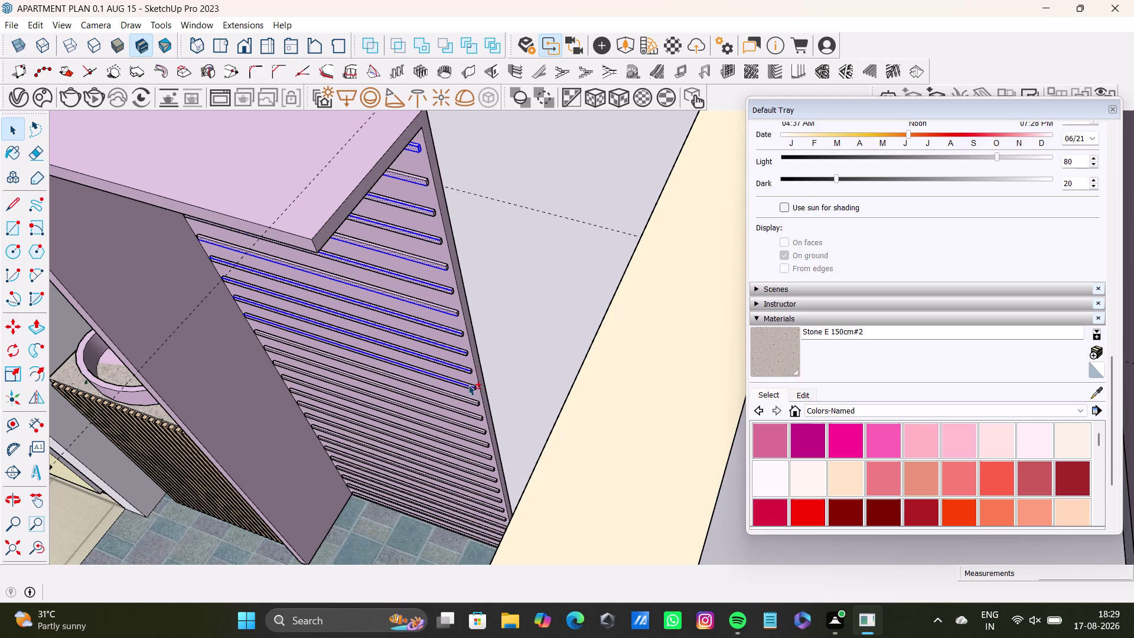
double_click(471, 401)
click(476, 418)
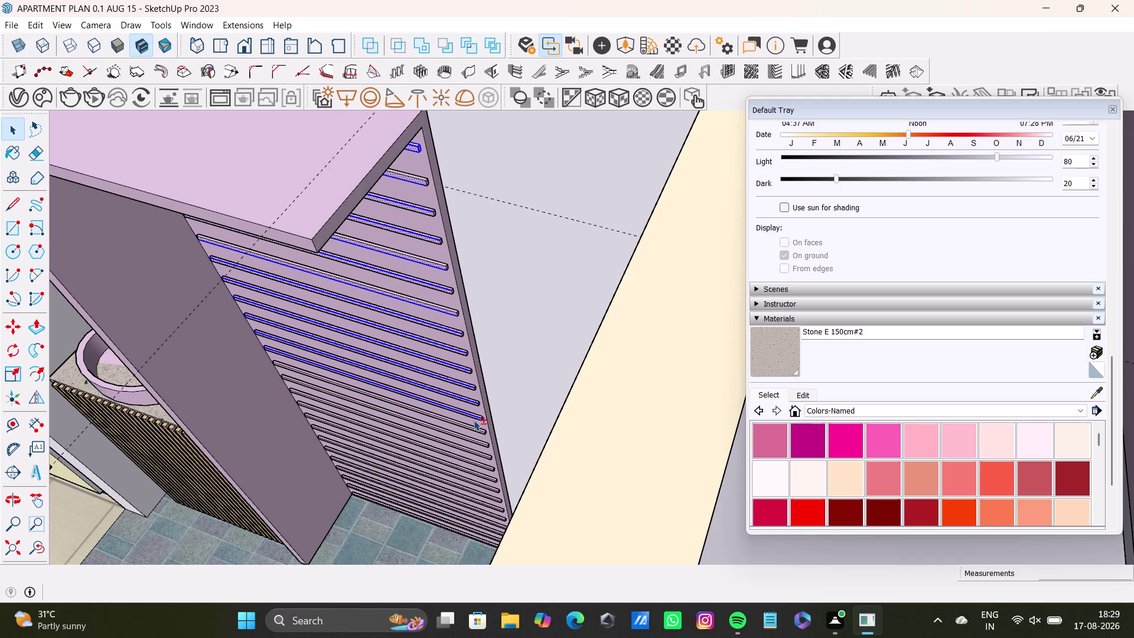
Add the lower louvre slats to the selection.
scroll(up, 3)
double_click(493, 440)
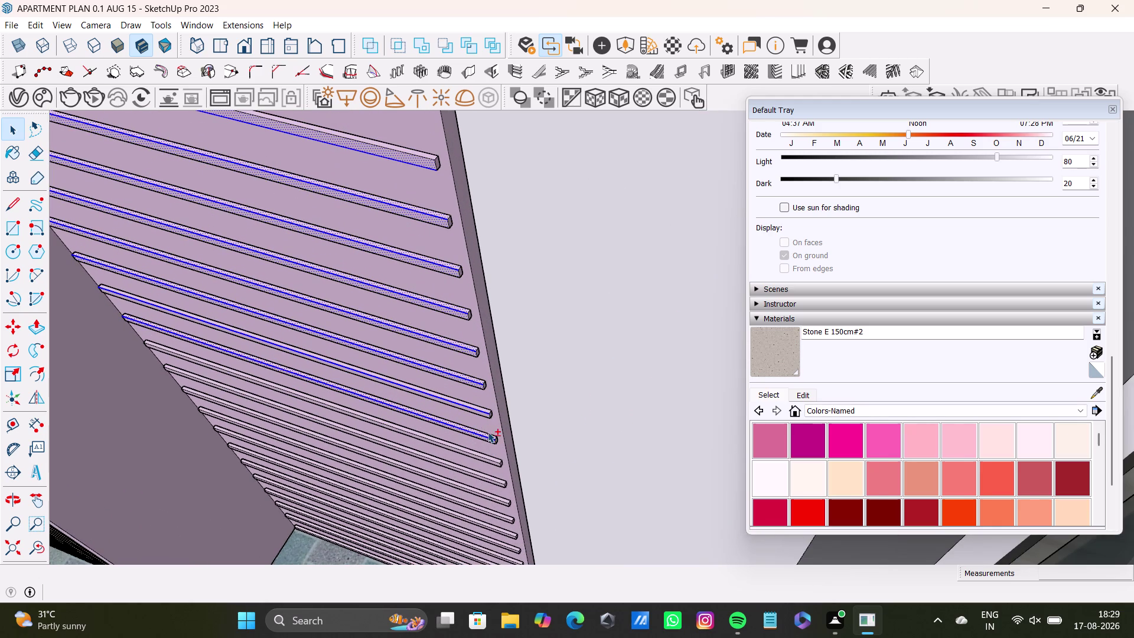
double_click(485, 411)
click(487, 417)
double_click(487, 413)
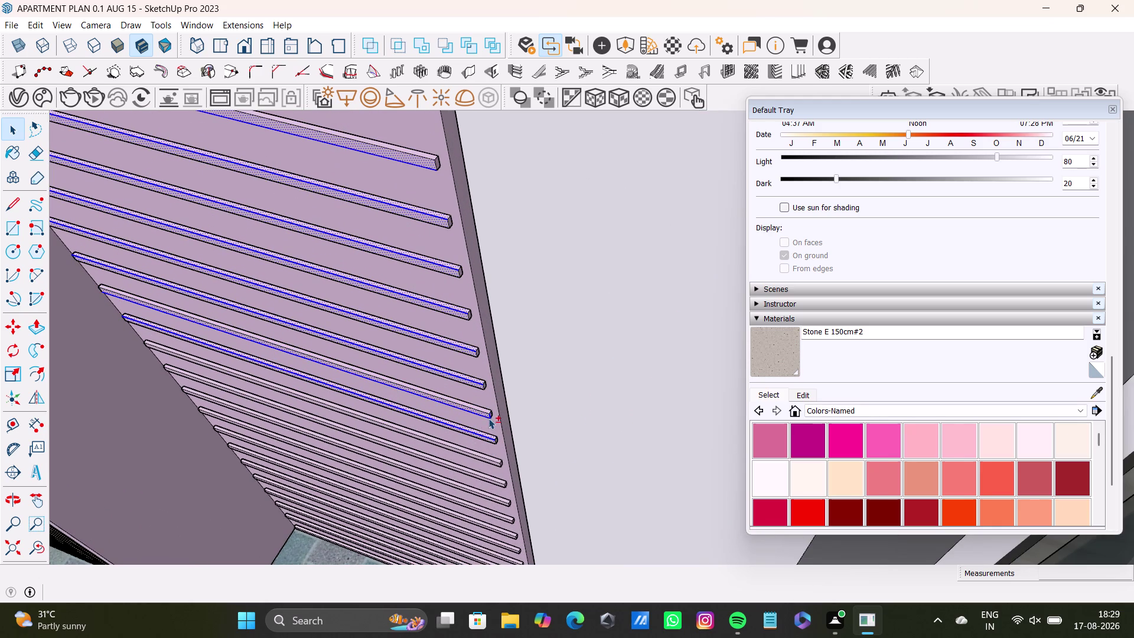
click(486, 408)
click(486, 412)
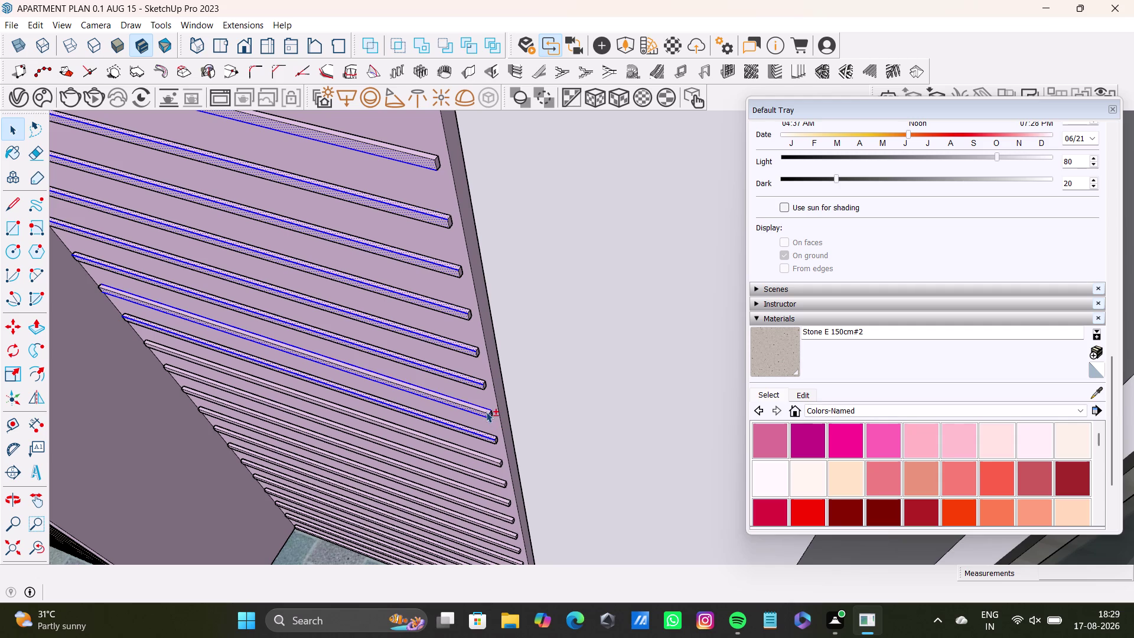
click(486, 412)
double_click(486, 410)
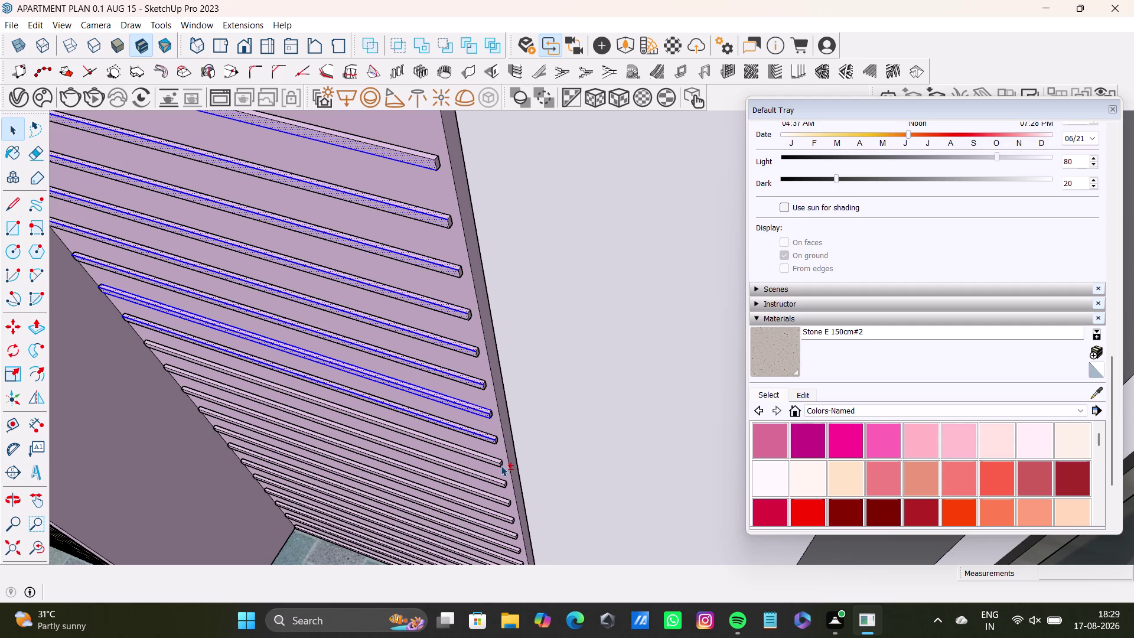
double_click(496, 461)
double_click(499, 480)
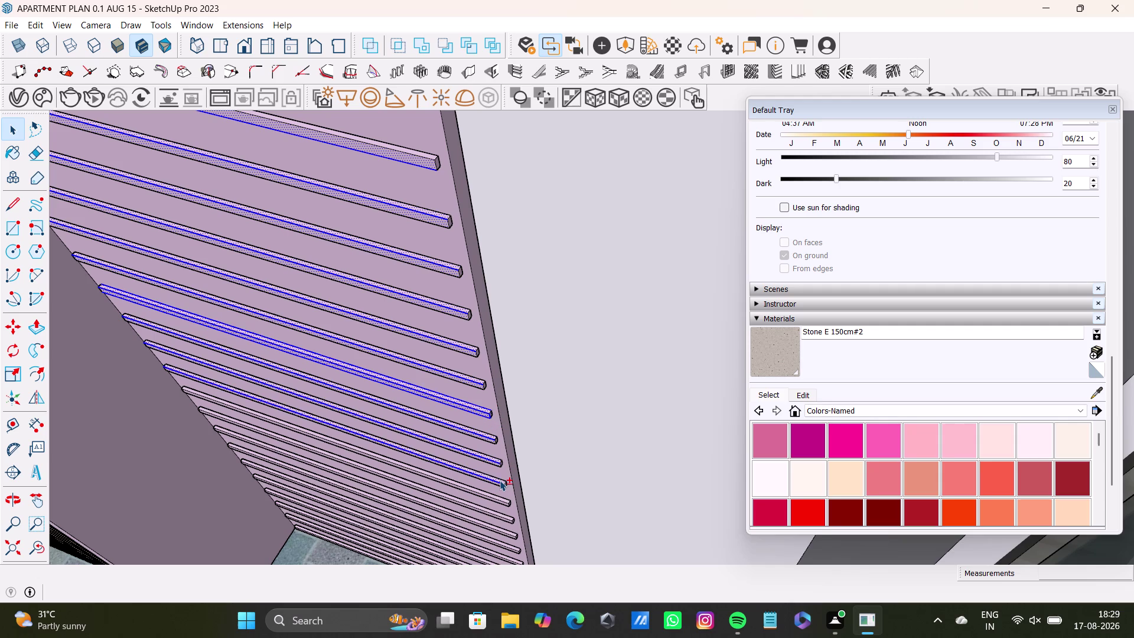
Move the view along the cabinet front and add the further slats to the selection.
scroll(down, 3)
middle_drag(499, 480, 477, 316)
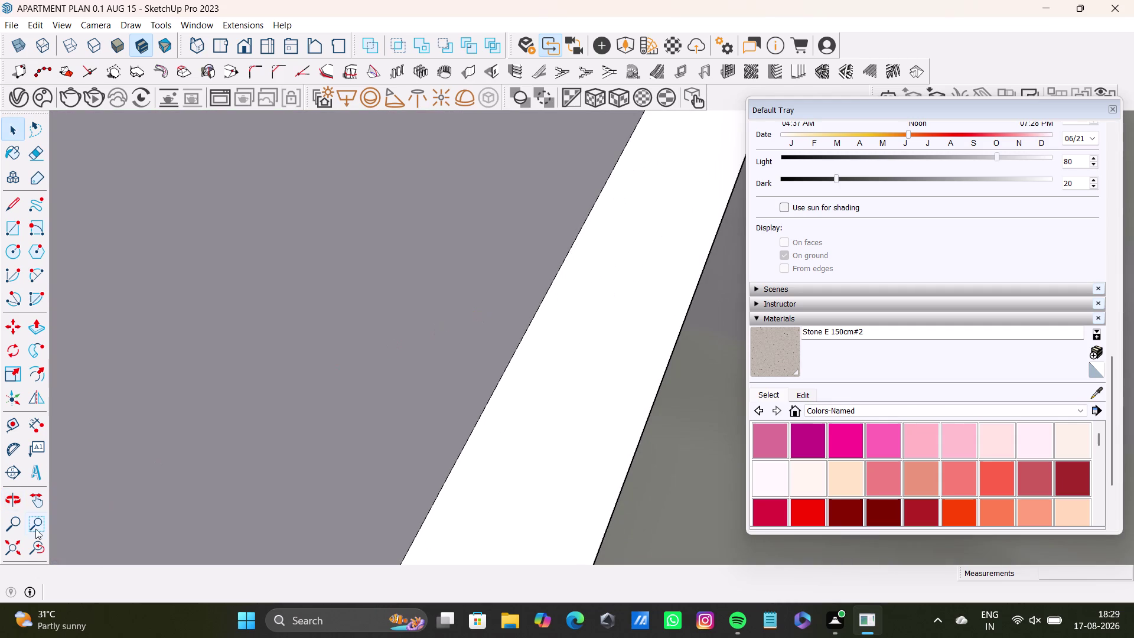
click(35, 549)
middle_drag(404, 466, 434, 324)
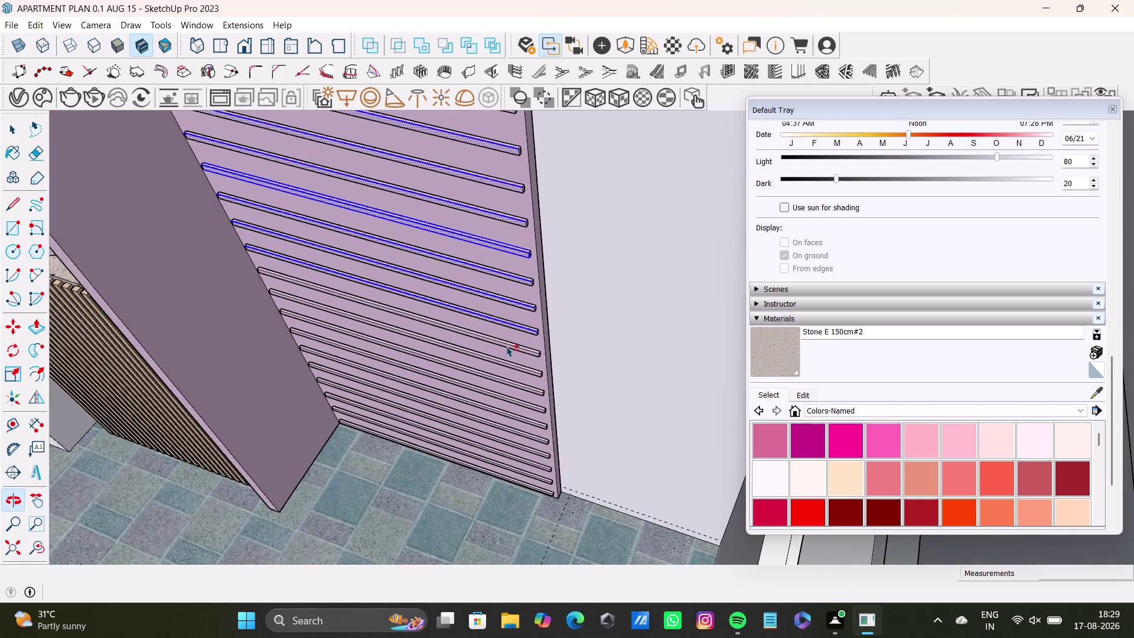
scroll(up, 3)
double_click(545, 356)
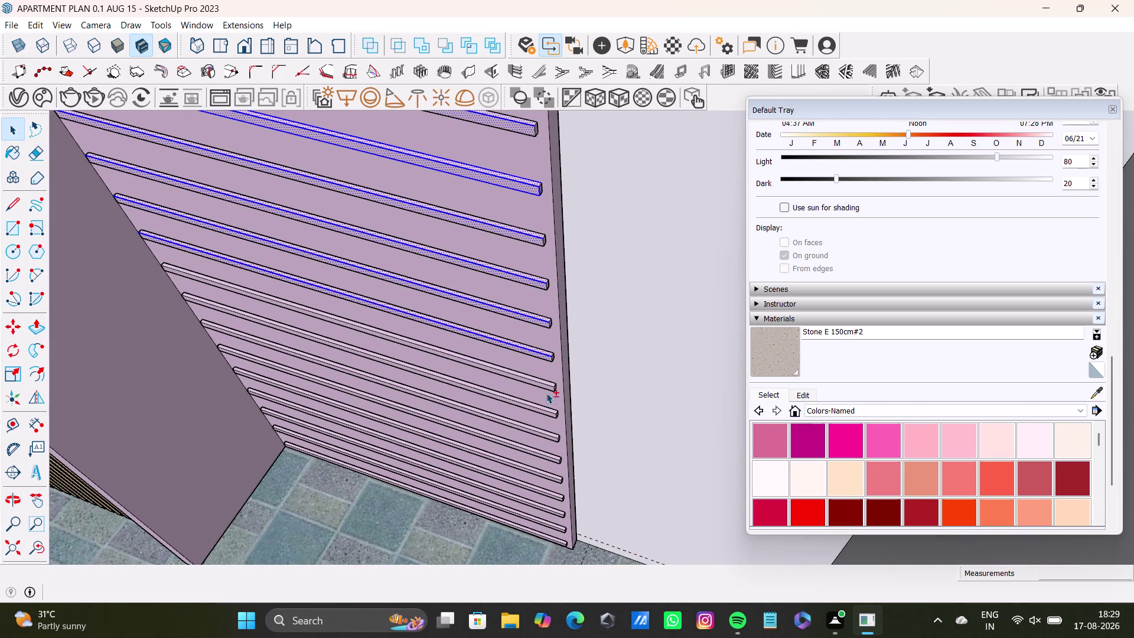
double_click(548, 390)
double_click(547, 413)
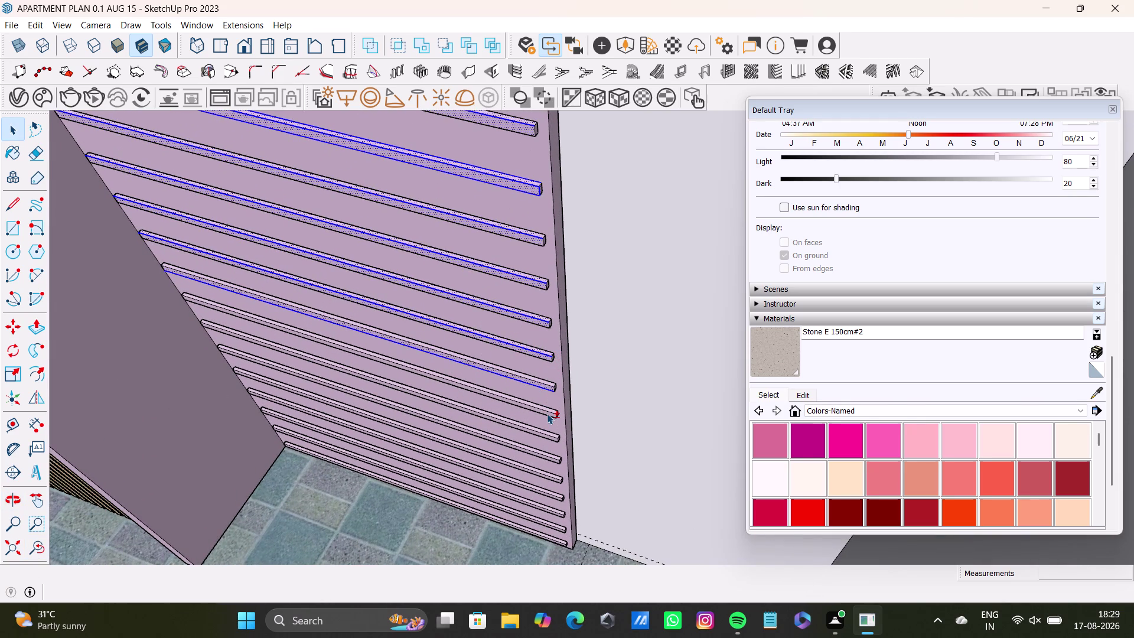
double_click(553, 438)
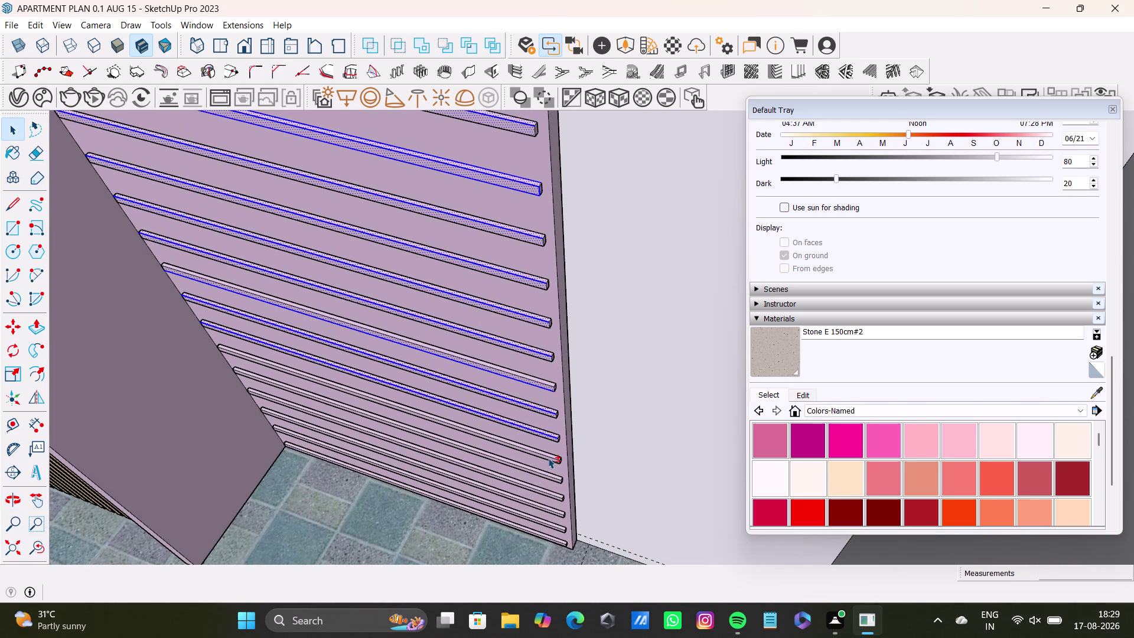
click(548, 458)
click(548, 457)
double_click(552, 476)
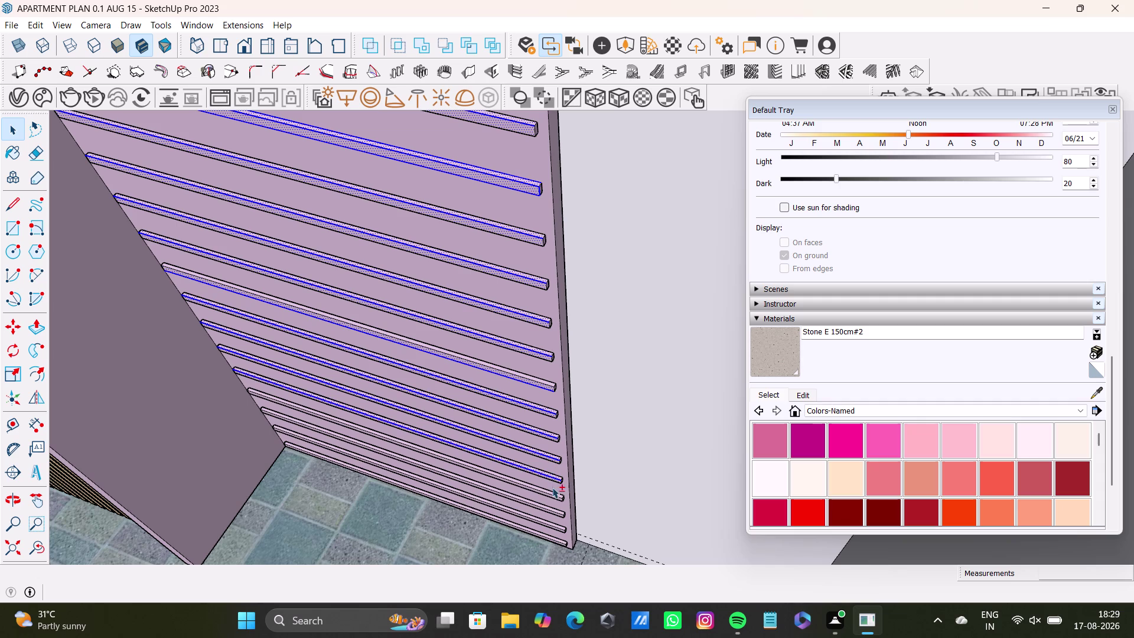
double_click(552, 496)
double_click(554, 510)
Add the bottom slats to the selection.
scroll(up, 3)
middle_drag(553, 513, 530, 414)
double_click(543, 444)
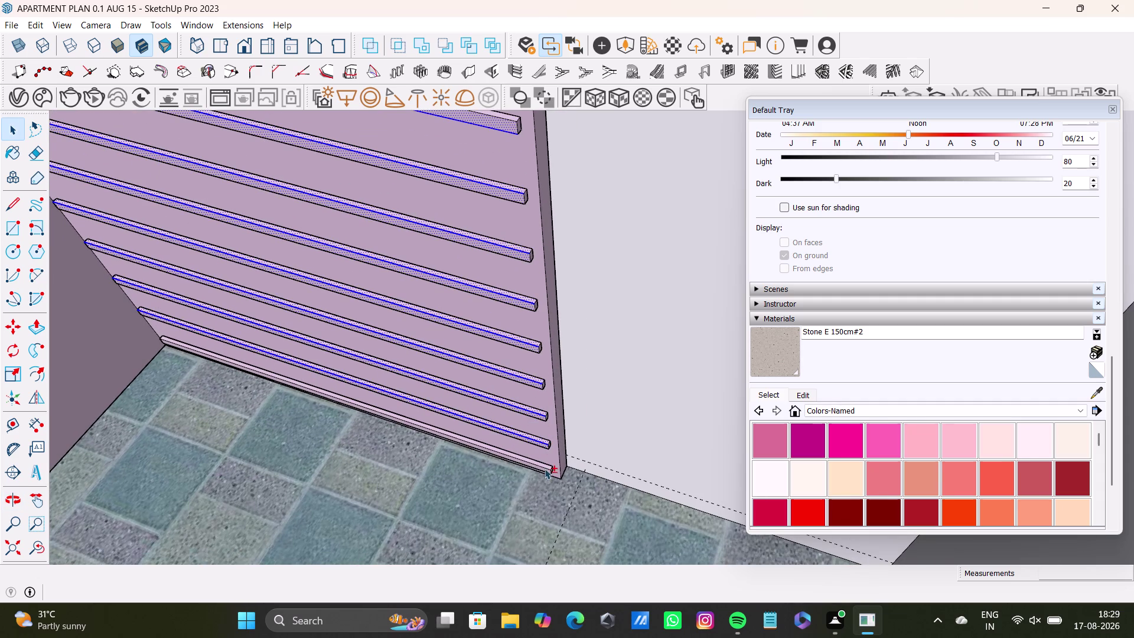
double_click(546, 469)
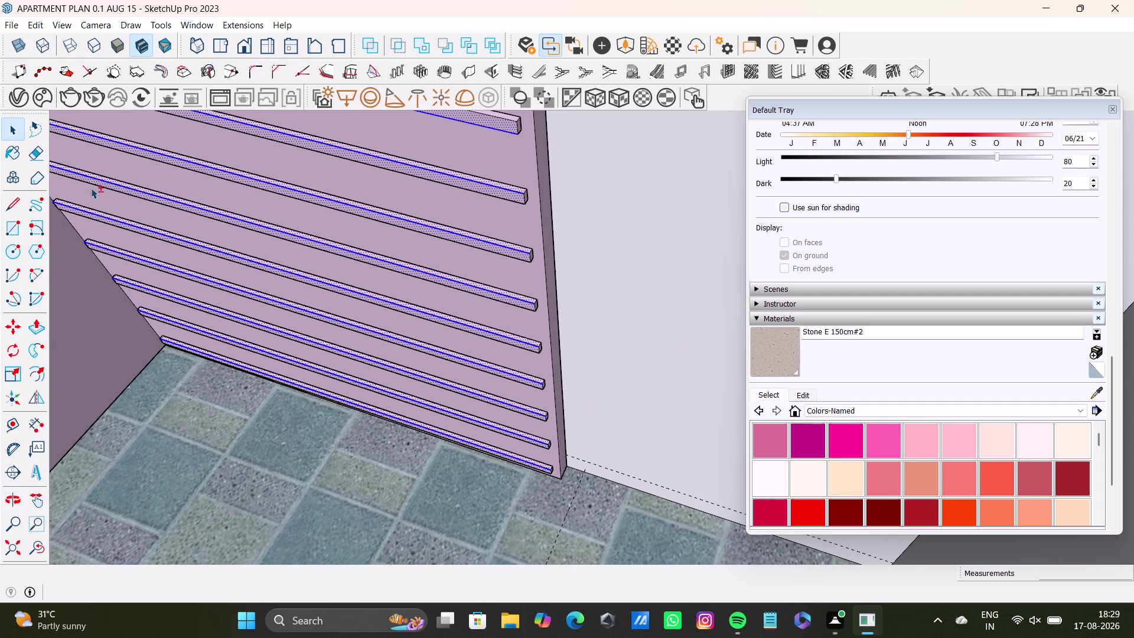
click(1100, 393)
scroll(down, 3)
click(75, 376)
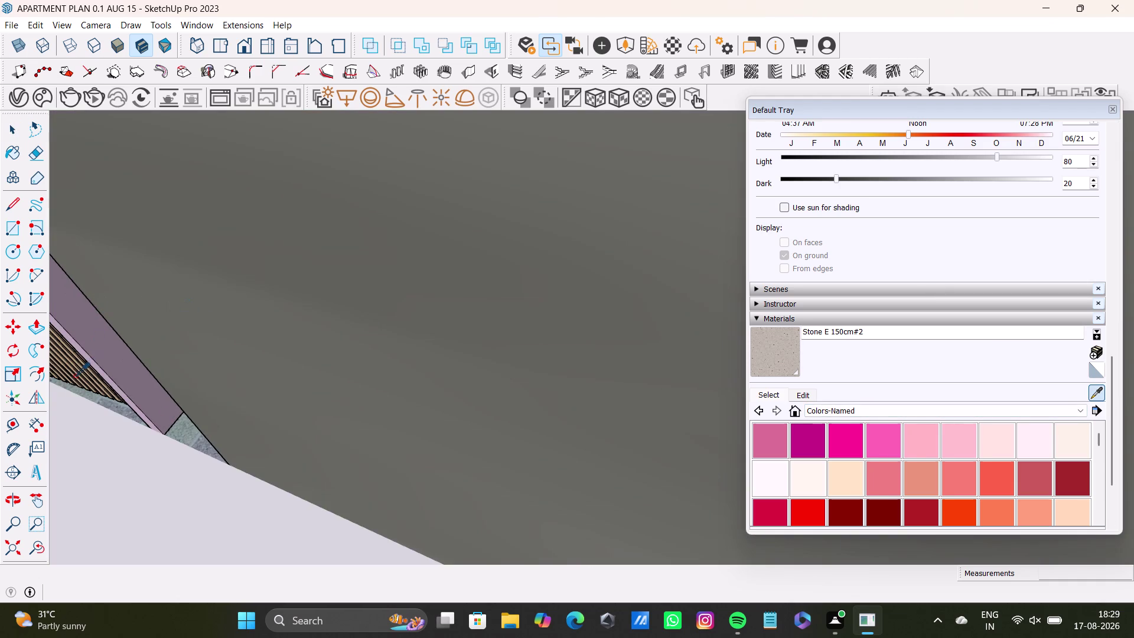
Bring the neighbouring cabinet's tan vertical slats into close view.
click(88, 378)
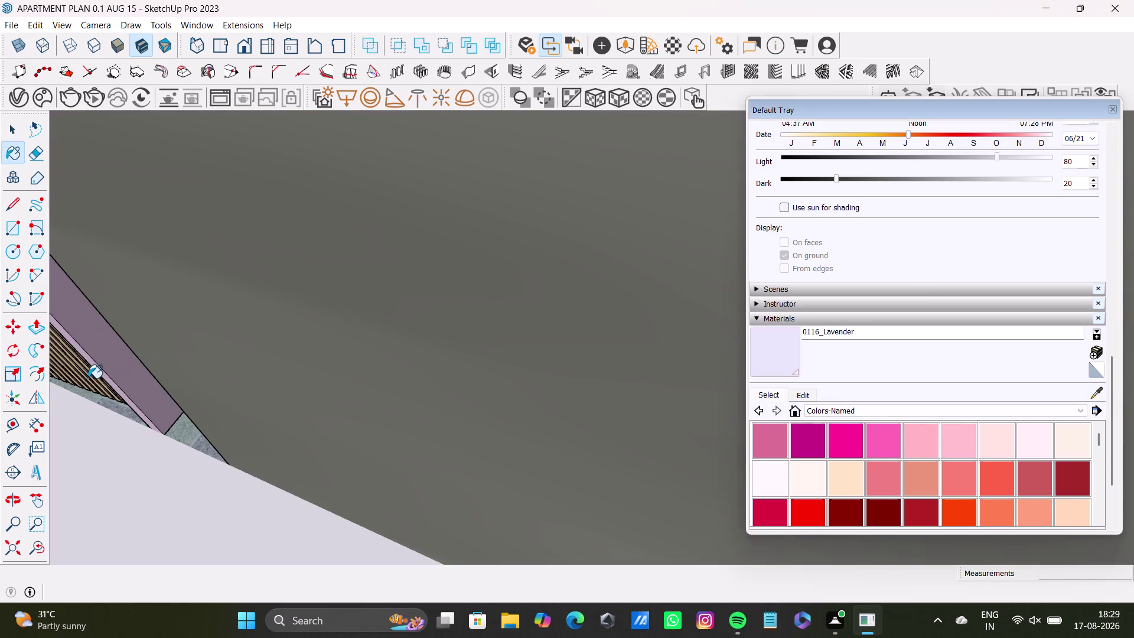
middle_drag(71, 369, 214, 284)
click(216, 283)
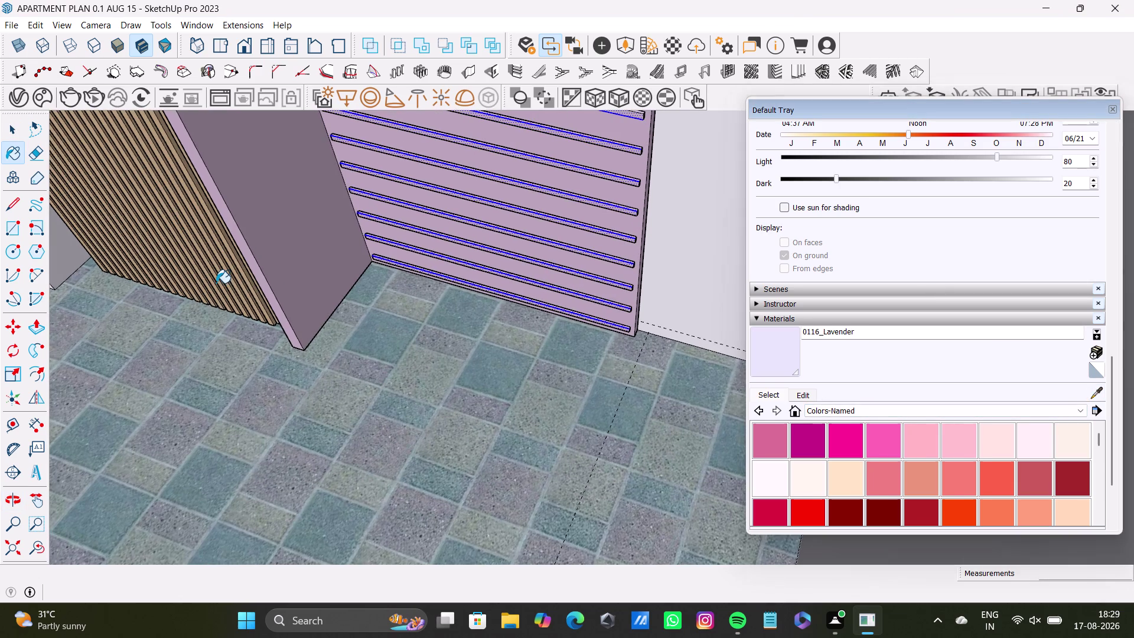
click(1096, 391)
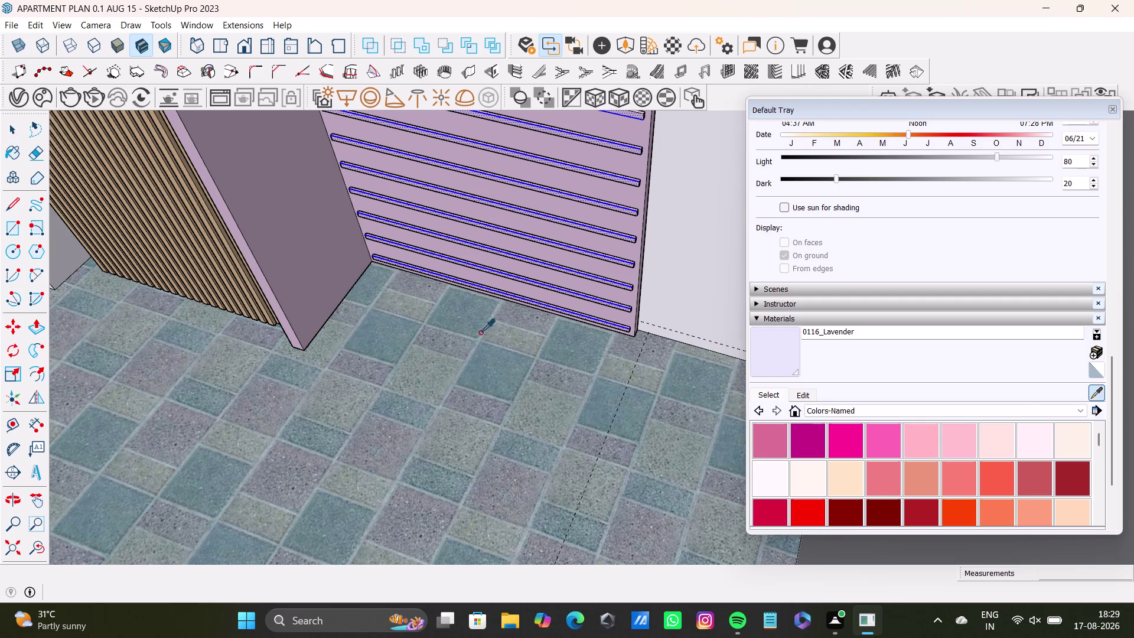
click(199, 282)
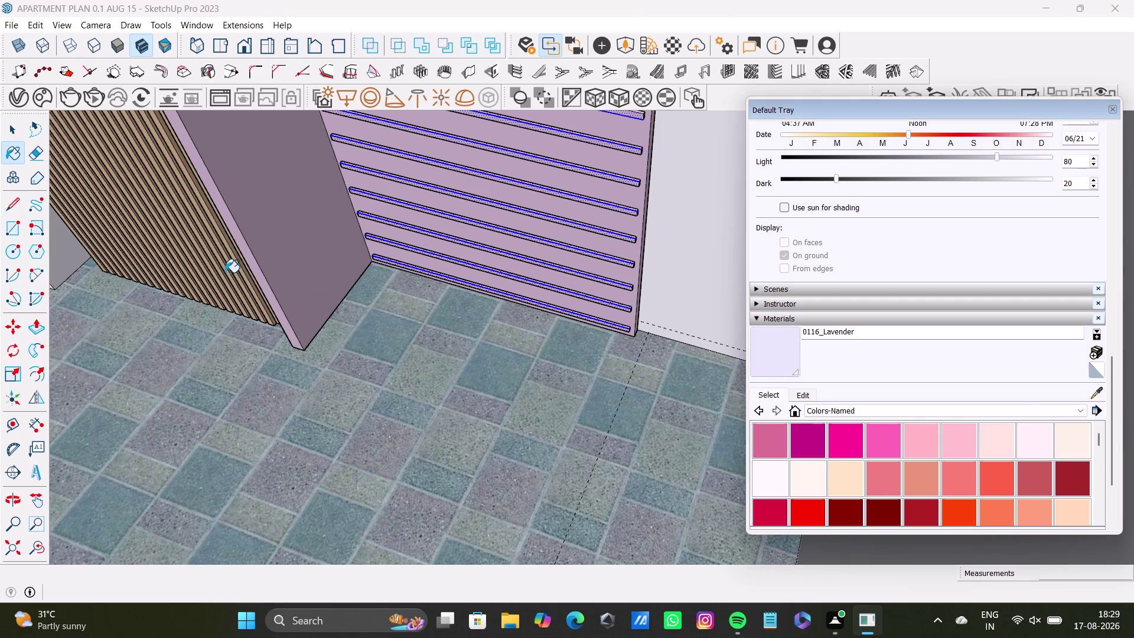
click(1087, 396)
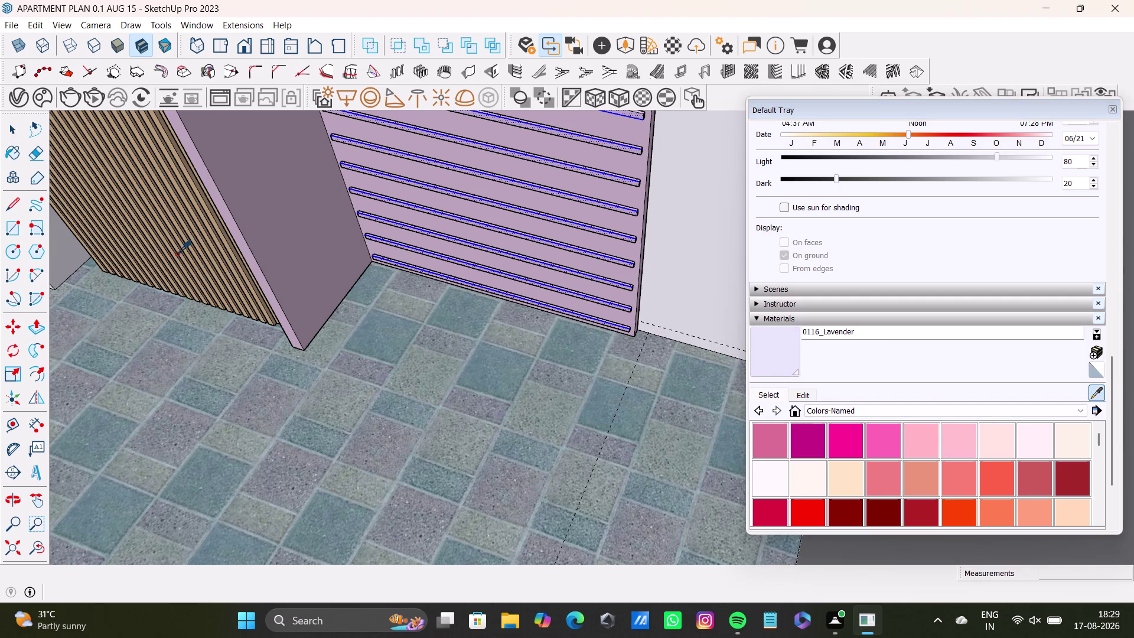
click(178, 251)
middle_drag(204, 263, 308, 340)
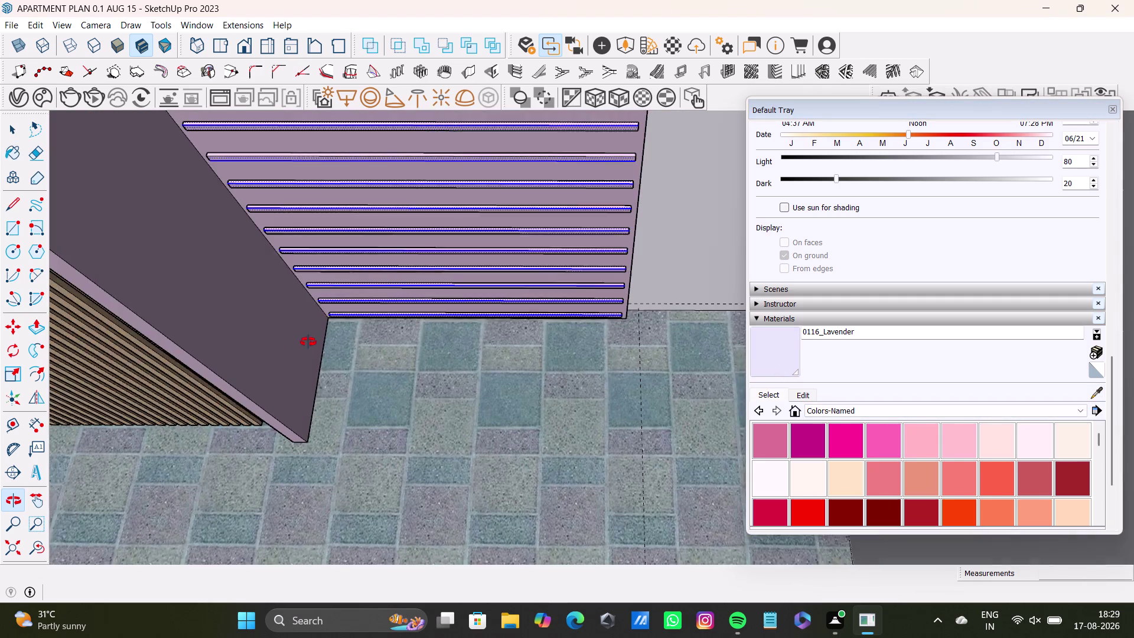
middle_drag(309, 341, 303, 350)
middle_drag(304, 350, 517, 199)
scroll(up, 3)
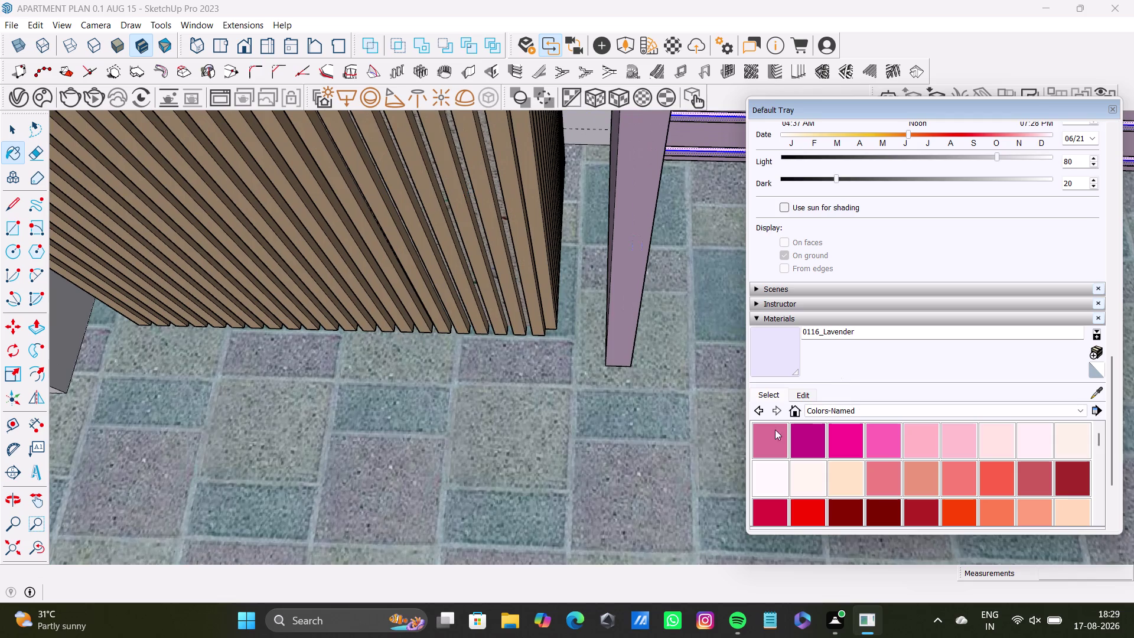
Sample 0035_Tan from the vertical slats and paint the selected horizontal slats with it.
click(1099, 391)
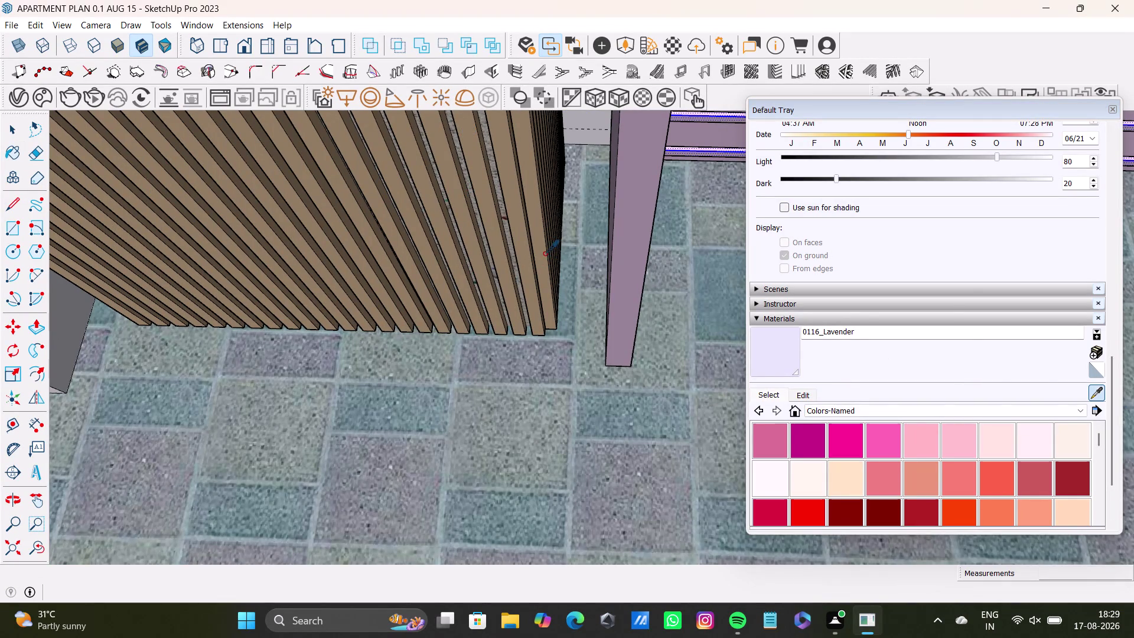
click(544, 253)
scroll(down, 3)
middle_drag(646, 289, 303, 371)
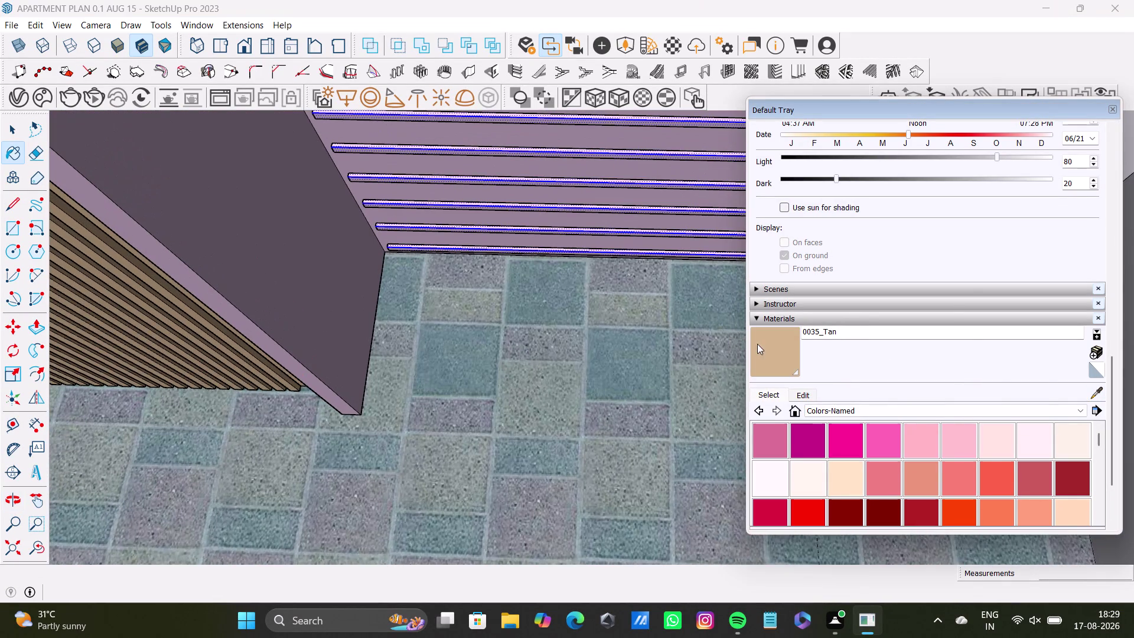
click(766, 351)
click(654, 233)
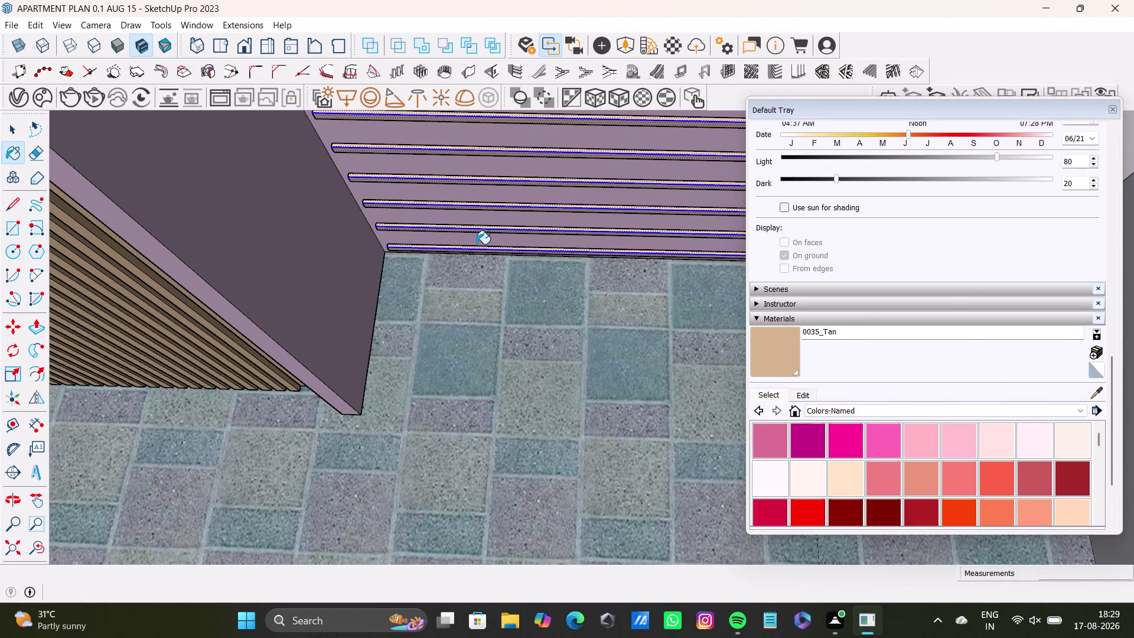
scroll(up, 3)
scroll(down, 3)
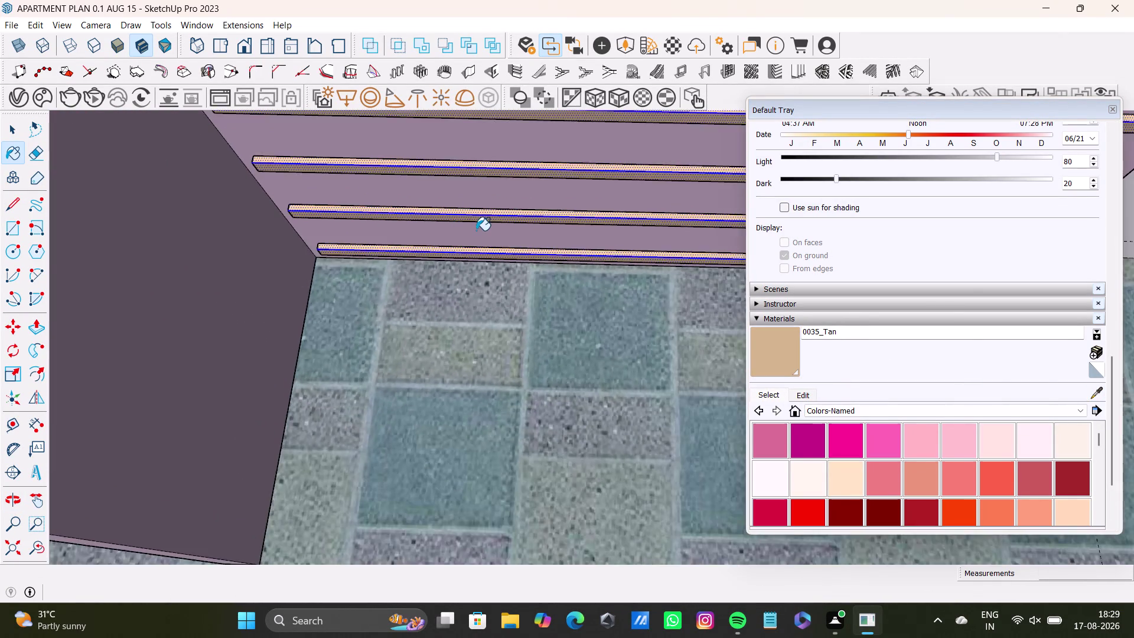
scroll(down, 3)
click(1095, 395)
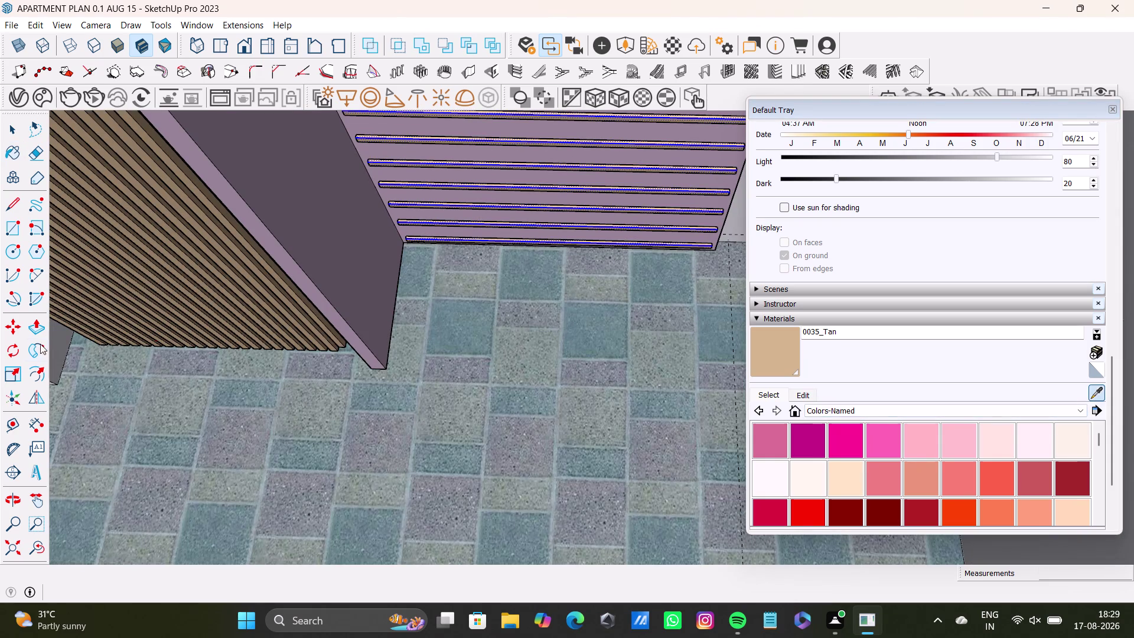
middle_drag(60, 253, 246, 447)
click(318, 324)
Clear the slat selection, select the cabinet front panel and make stone the active paint.
scroll(down, 3)
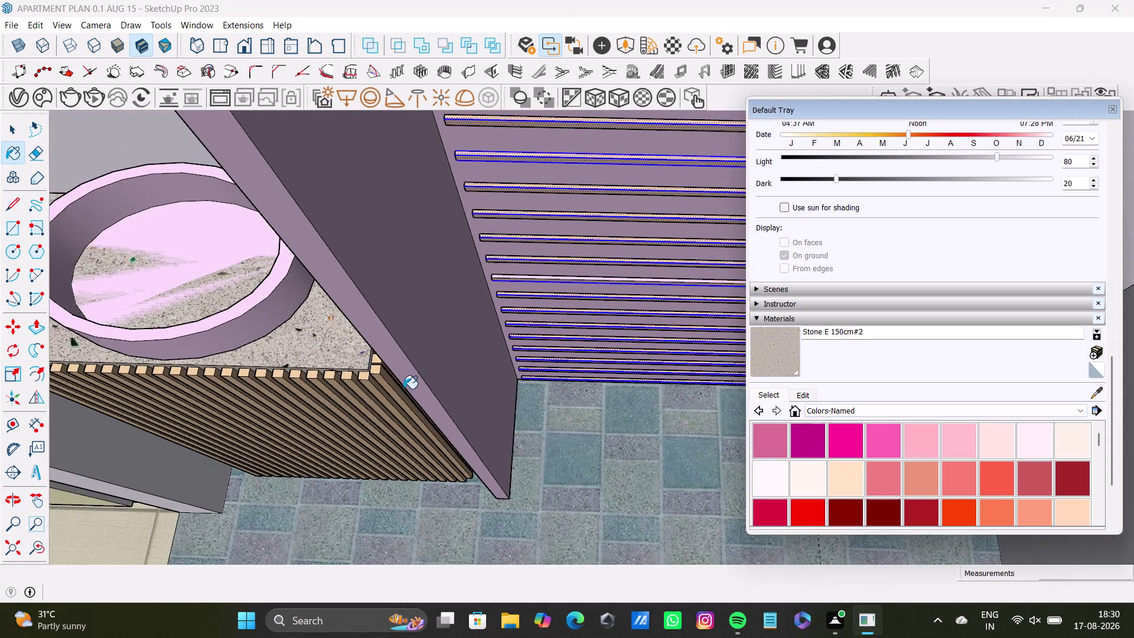
middle_drag(415, 386, 100, 375)
scroll(up, 3)
key(space)
click(241, 394)
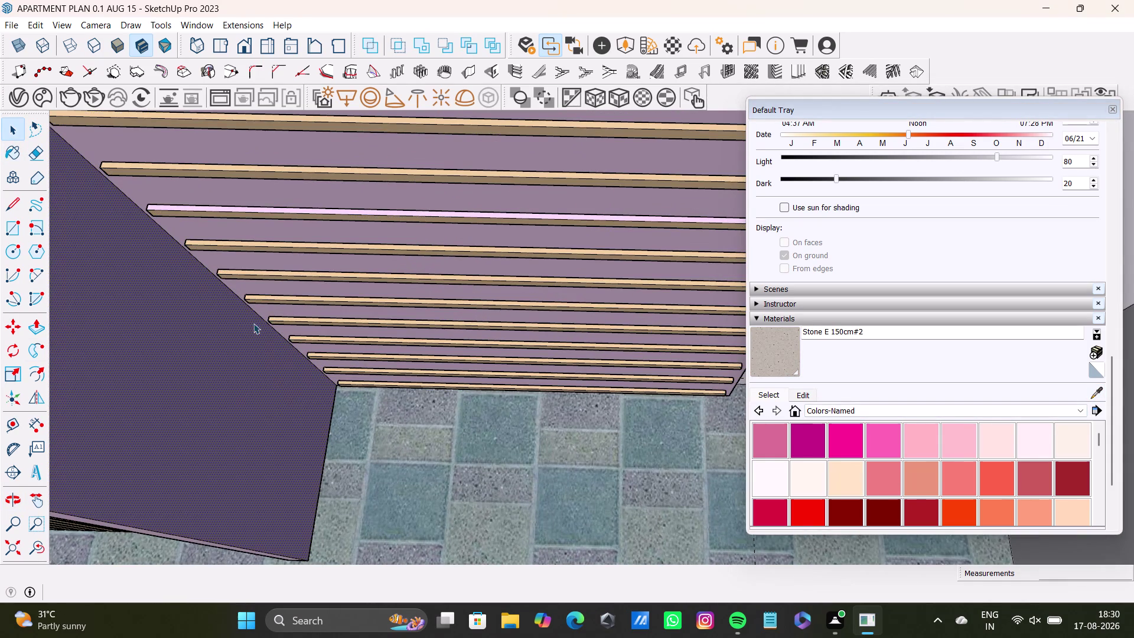
click(277, 264)
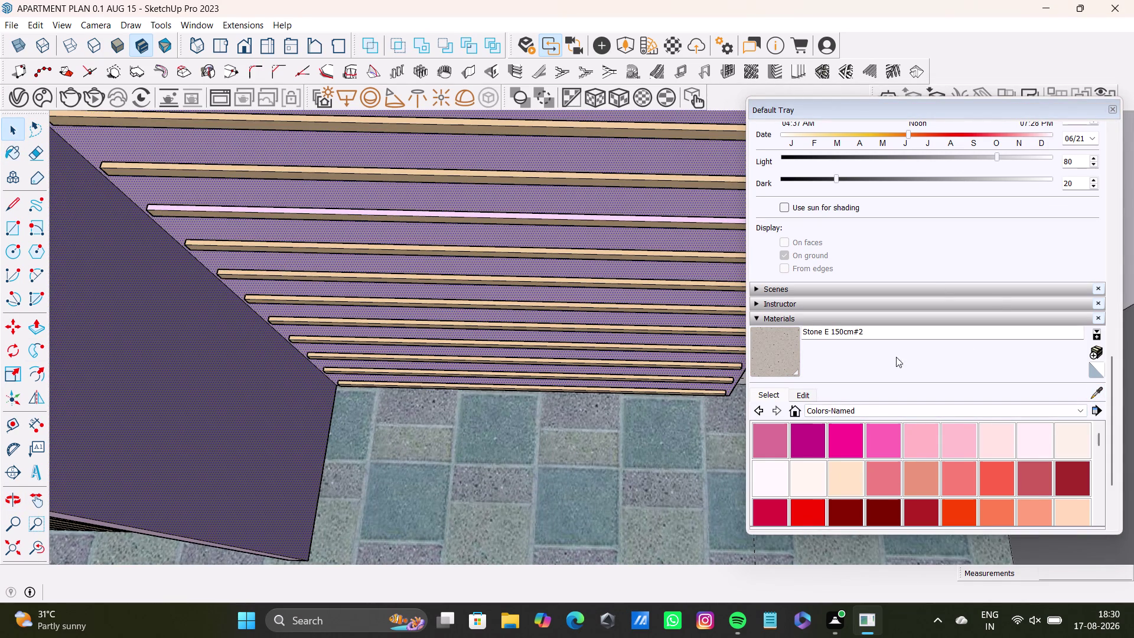
drag(801, 357, 796, 357)
click(783, 361)
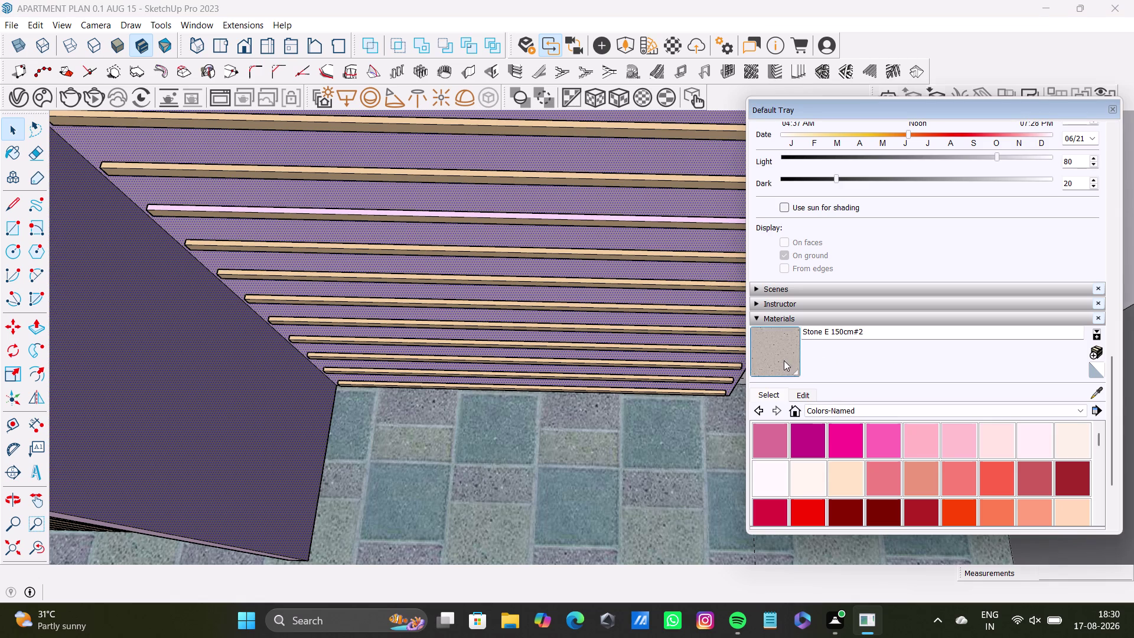
click(662, 275)
Browse the material swatches and sample the stray pink slat's material.
scroll(down, 3)
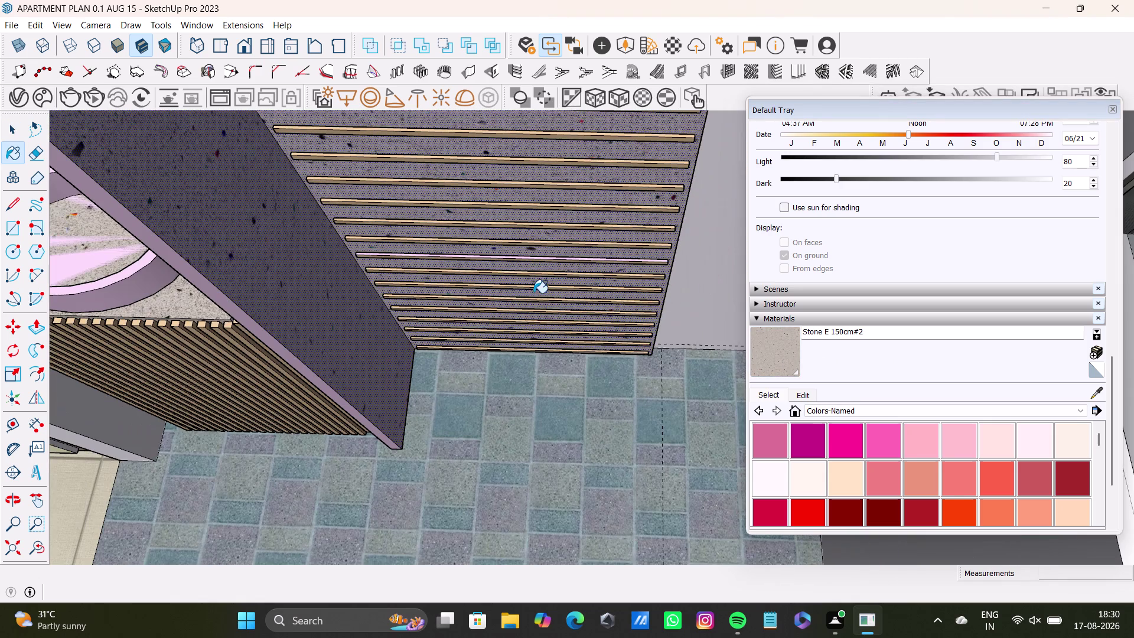
scroll(up, 3)
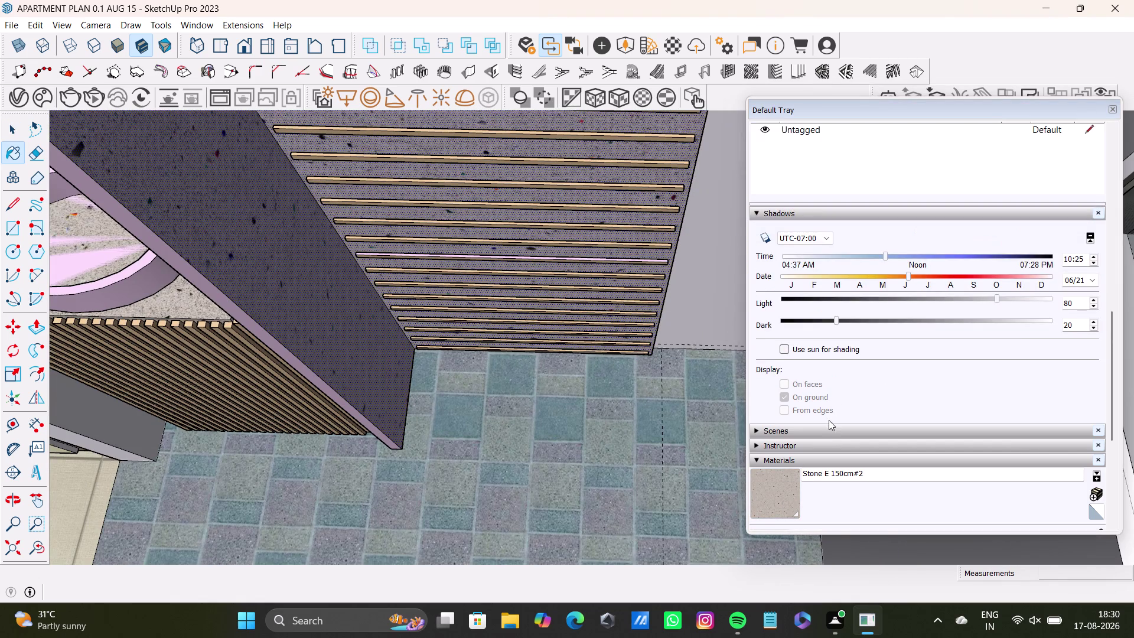
scroll(up, 3)
scroll(down, 3)
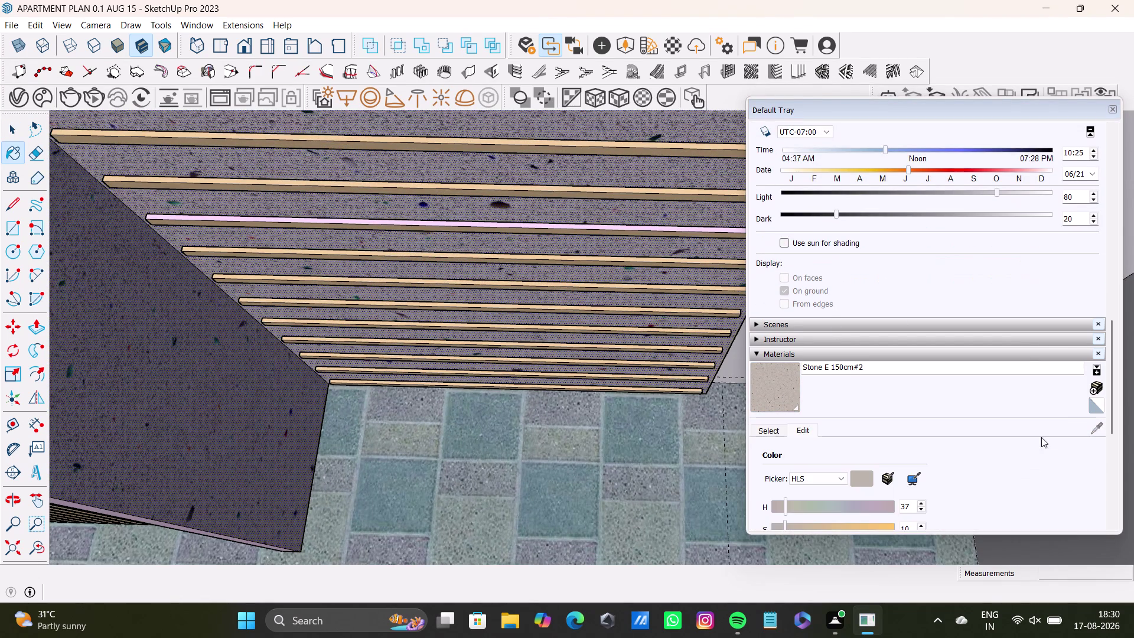
click(1093, 428)
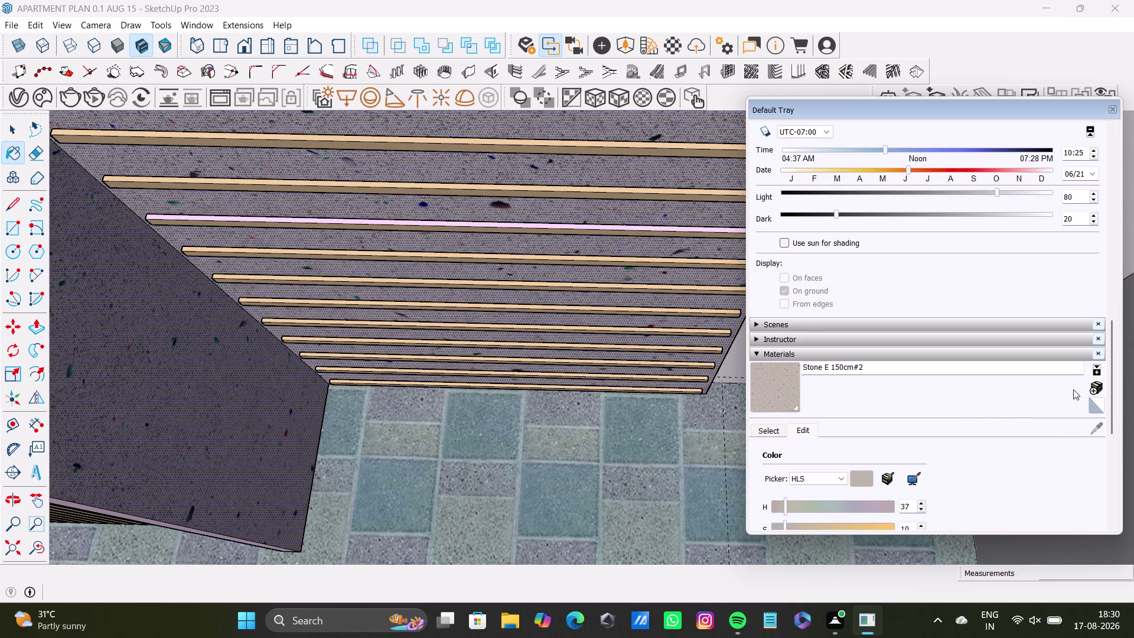
click(773, 431)
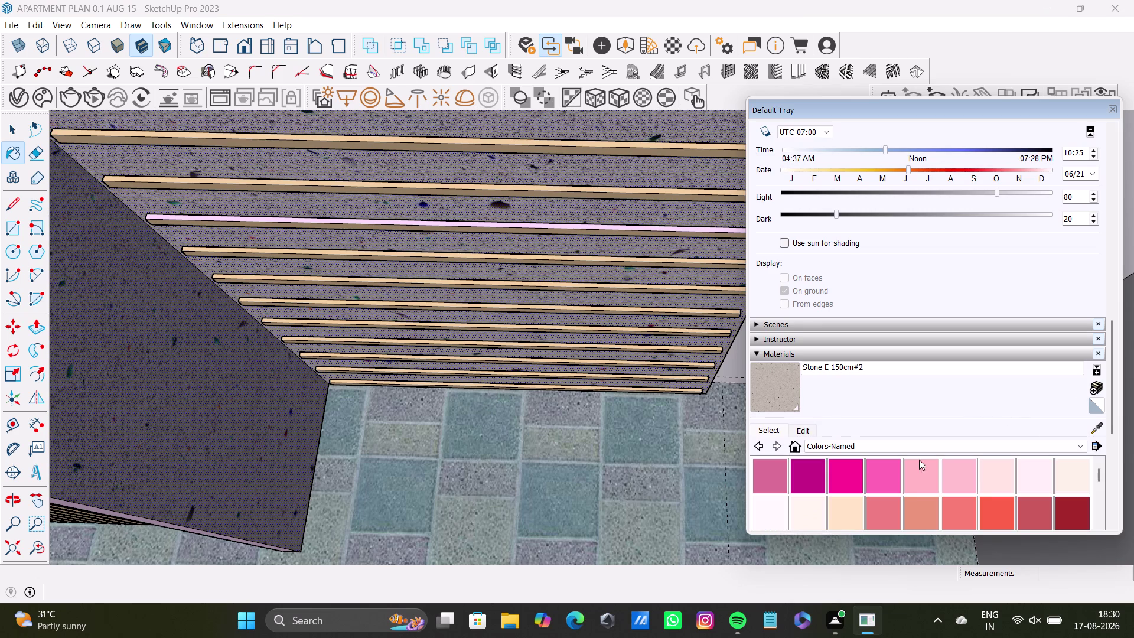
click(1092, 433)
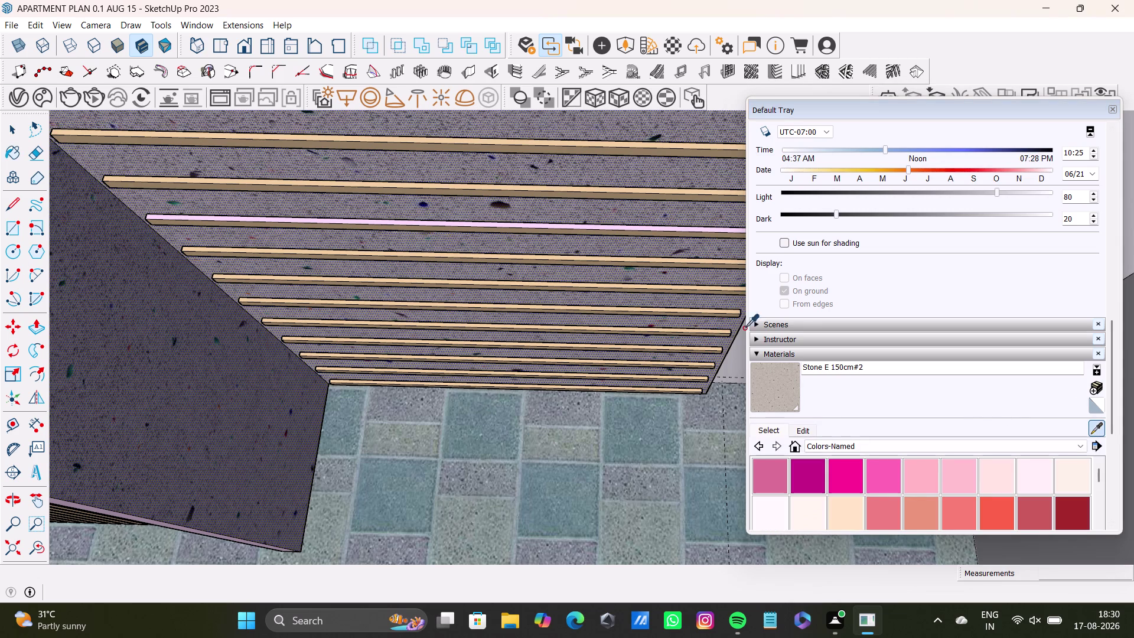
click(764, 385)
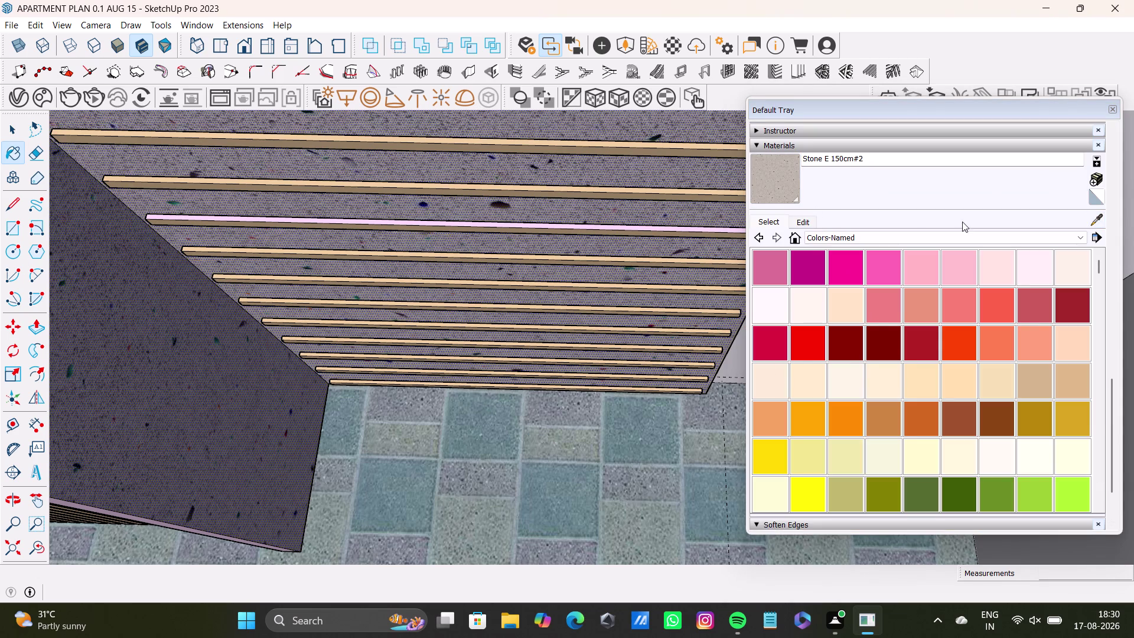
click(1094, 218)
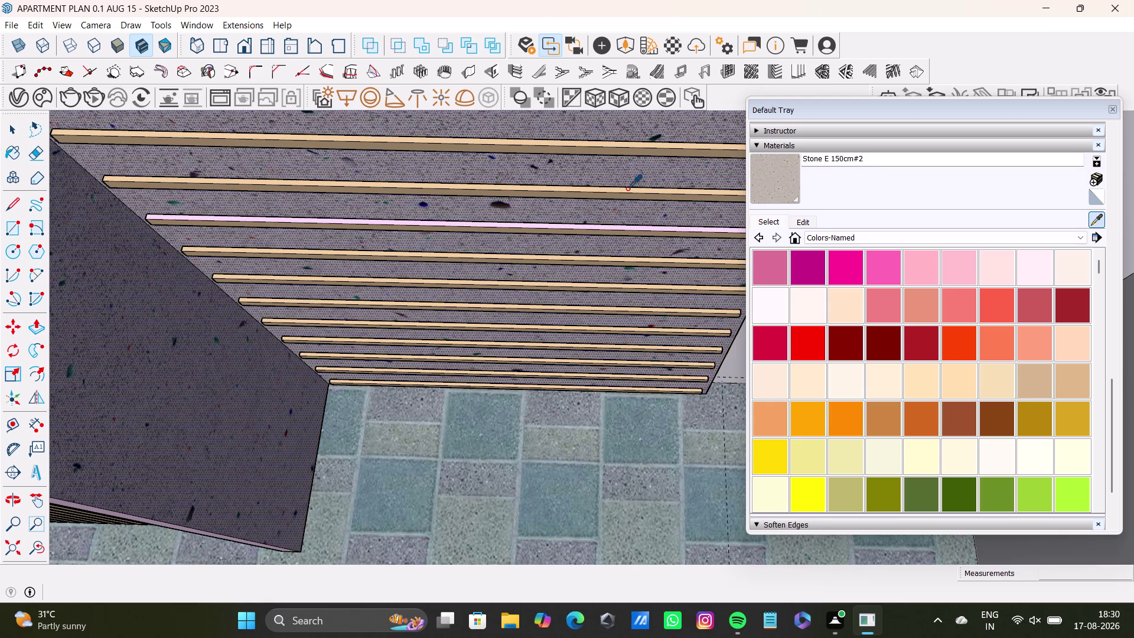
click(627, 188)
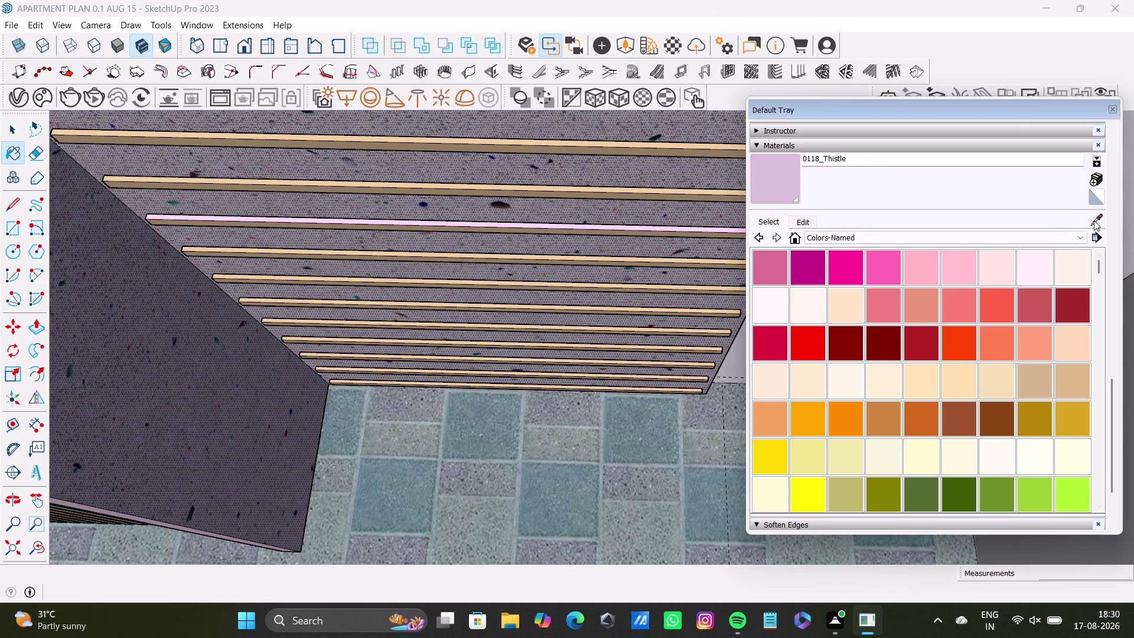
Choose the Tan material and paint the pink slat's faces tan.
click(1094, 220)
click(616, 258)
scroll(up, 3)
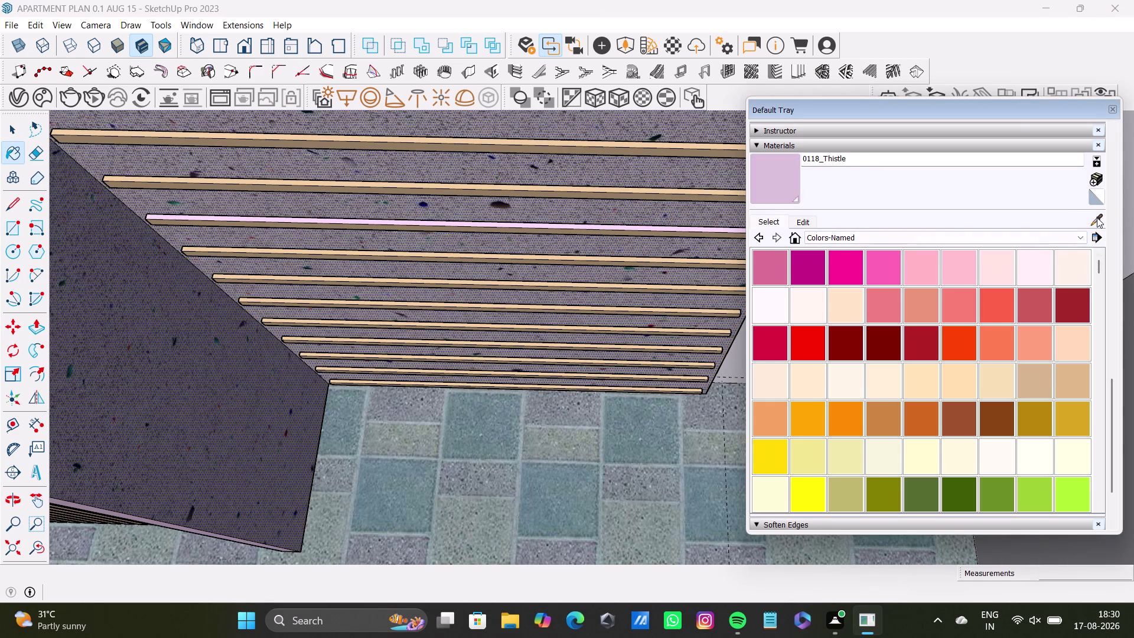
click(1096, 218)
scroll(up, 3)
click(618, 279)
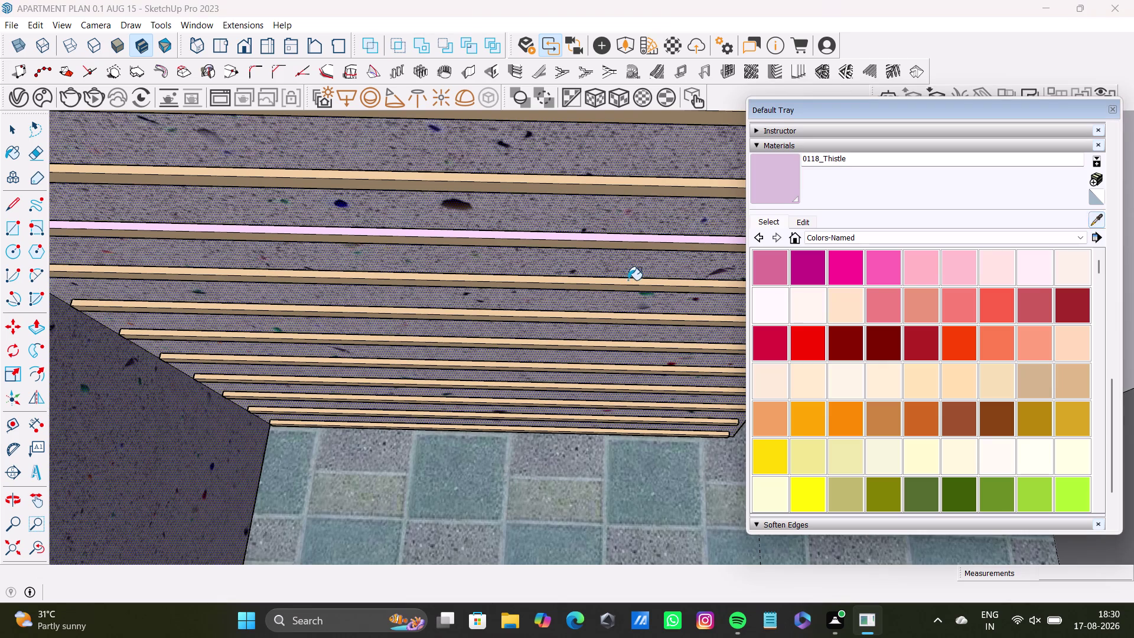
click(1104, 222)
scroll(up, 3)
click(673, 284)
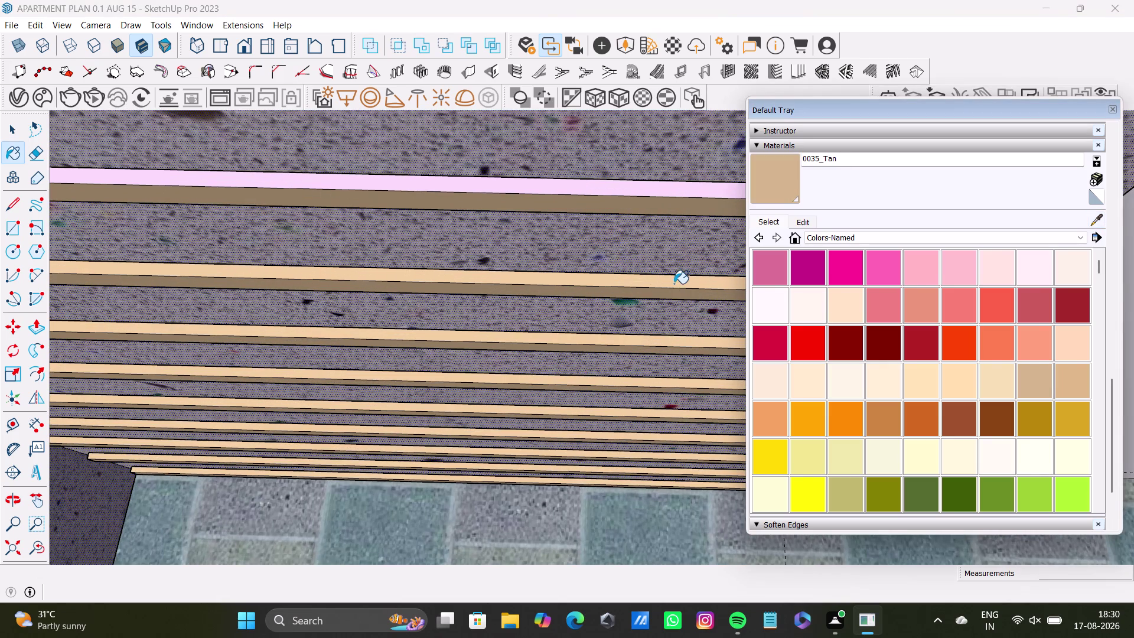
click(748, 191)
click(772, 188)
click(711, 189)
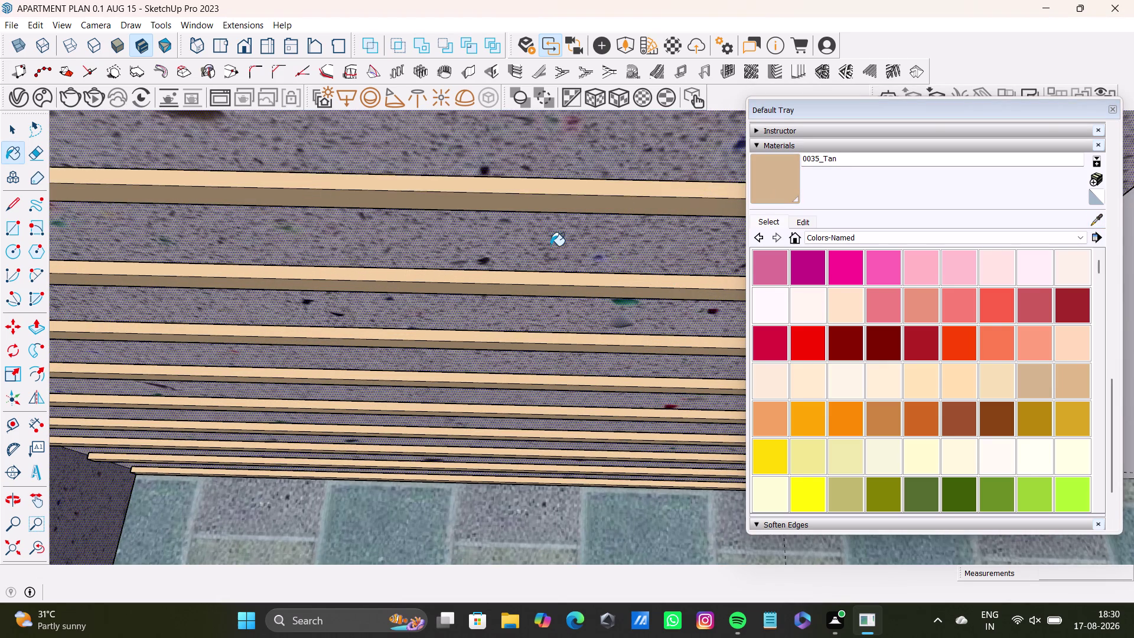
Pull back over the apartment and close in on the bathroom cabinet's pink top.
scroll(down, 3)
middle_drag(550, 245, 611, 454)
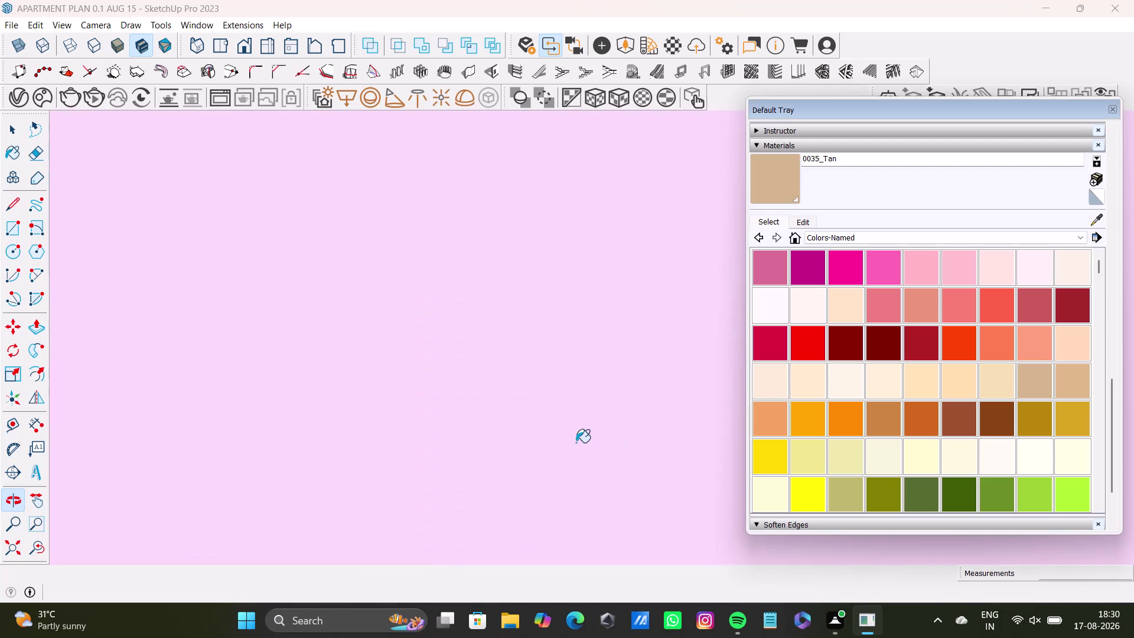
middle_drag(546, 422, 531, 285)
click(12, 555)
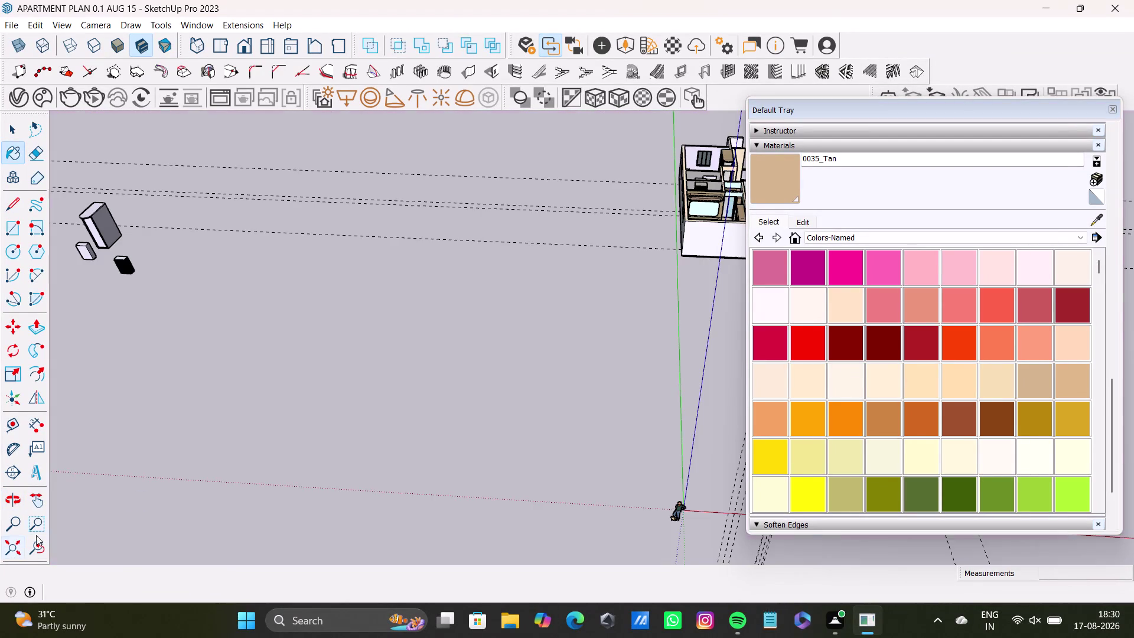
middle_drag(597, 311, 75, 464)
scroll(up, 3)
middle_drag(441, 301, 395, 446)
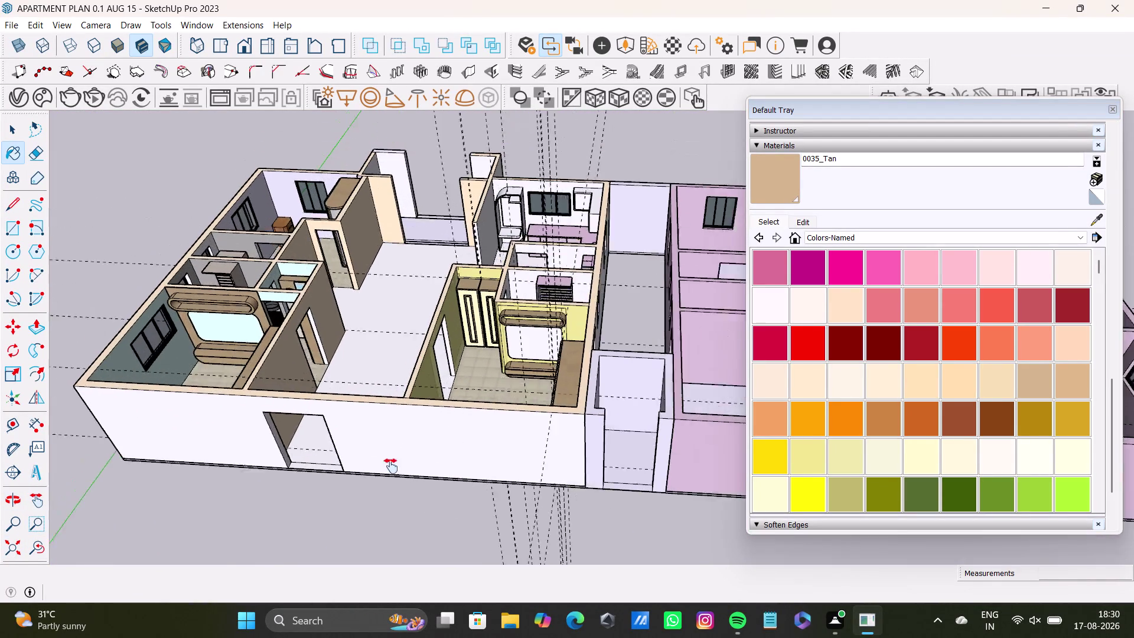
middle_drag(395, 447, 386, 485)
scroll(up, 3)
middle_drag(529, 376, 293, 429)
scroll(up, 3)
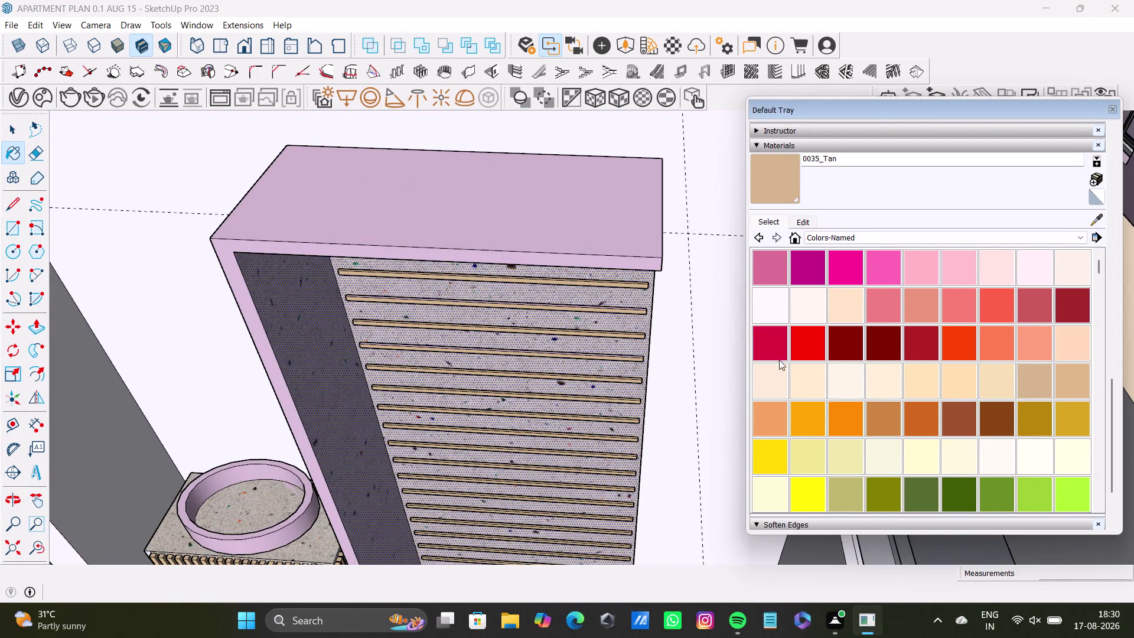
Sample Stone E 150cm#2 and paint the cabinet's top and side faces with it.
click(1099, 221)
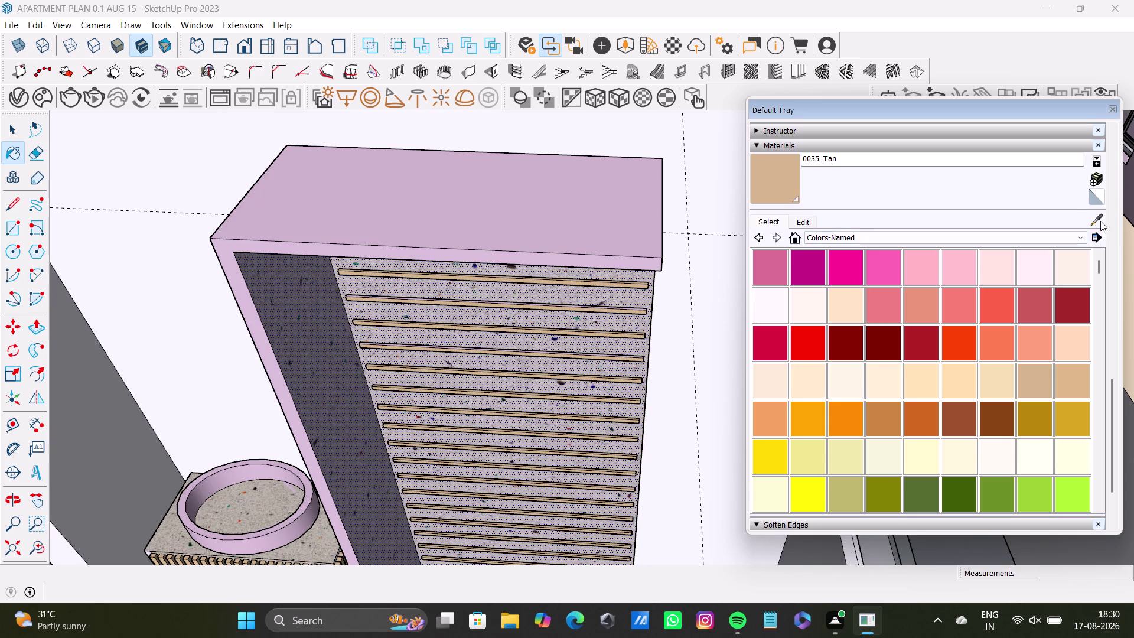
click(638, 295)
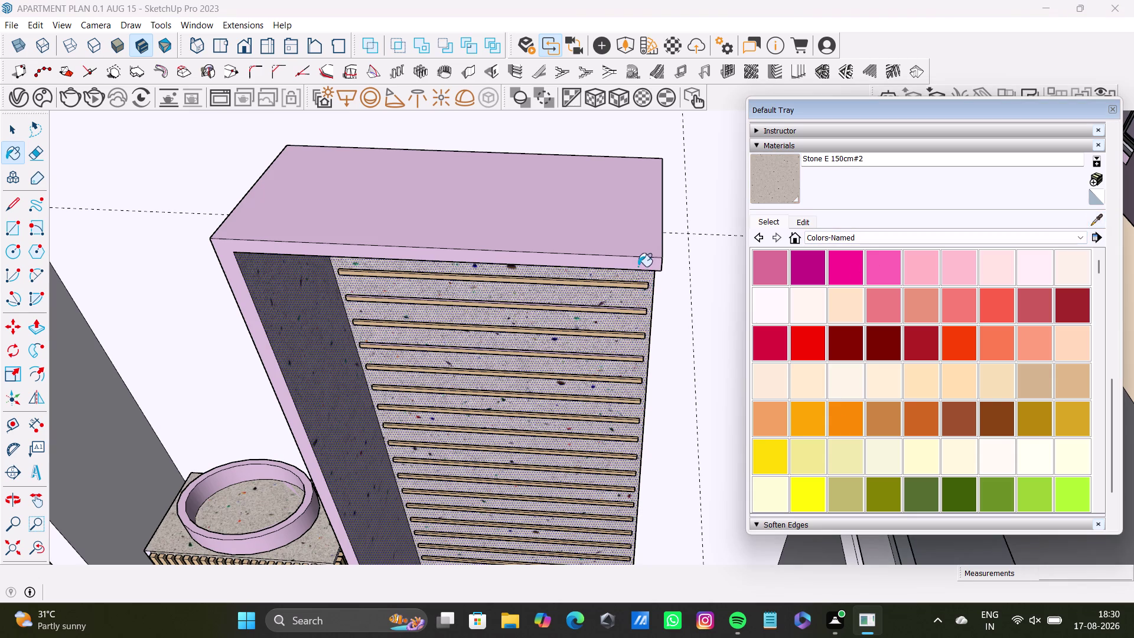
click(639, 241)
click(227, 260)
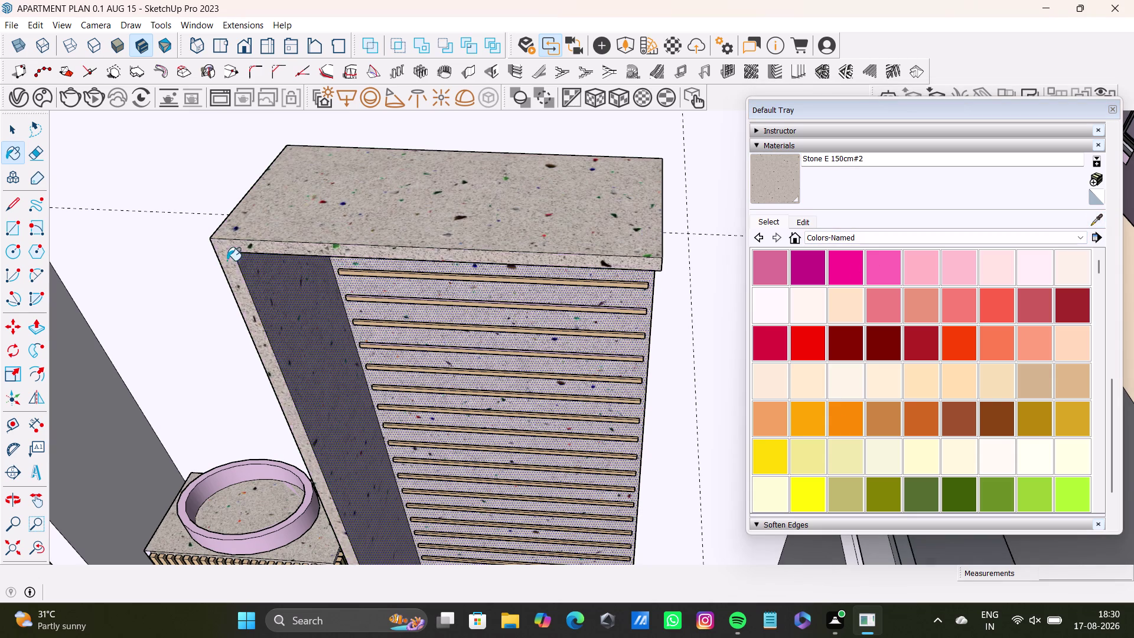
scroll(down, 3)
middle_drag(259, 364, 540, 345)
click(534, 354)
scroll(down, 3)
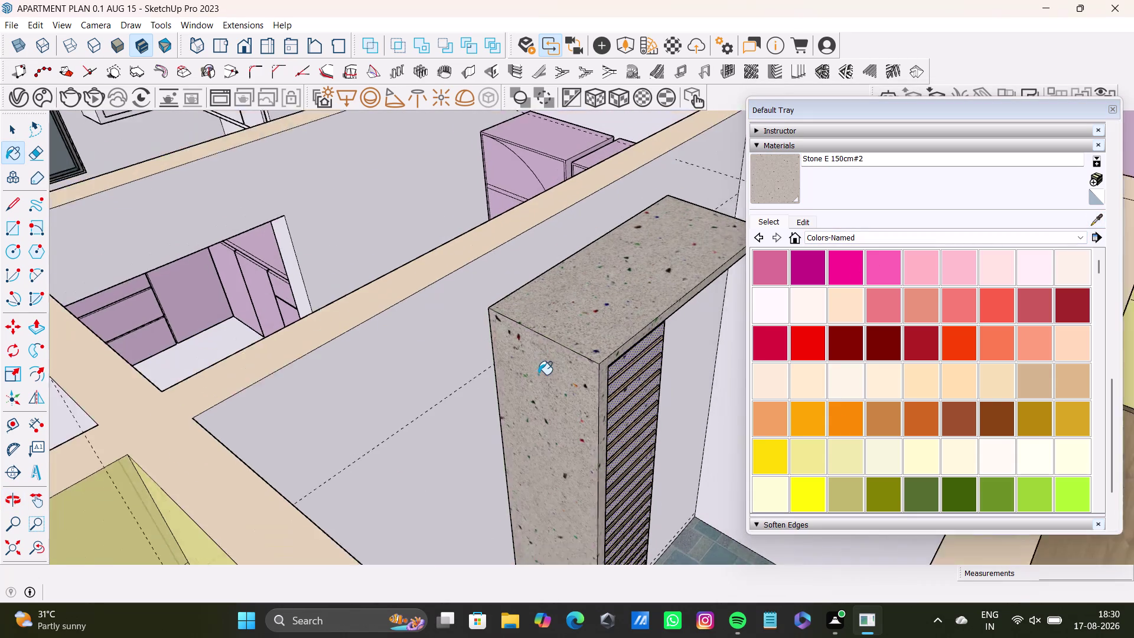
scroll(down, 3)
middle_drag(605, 407, 358, 472)
key(space)
scroll(down, 3)
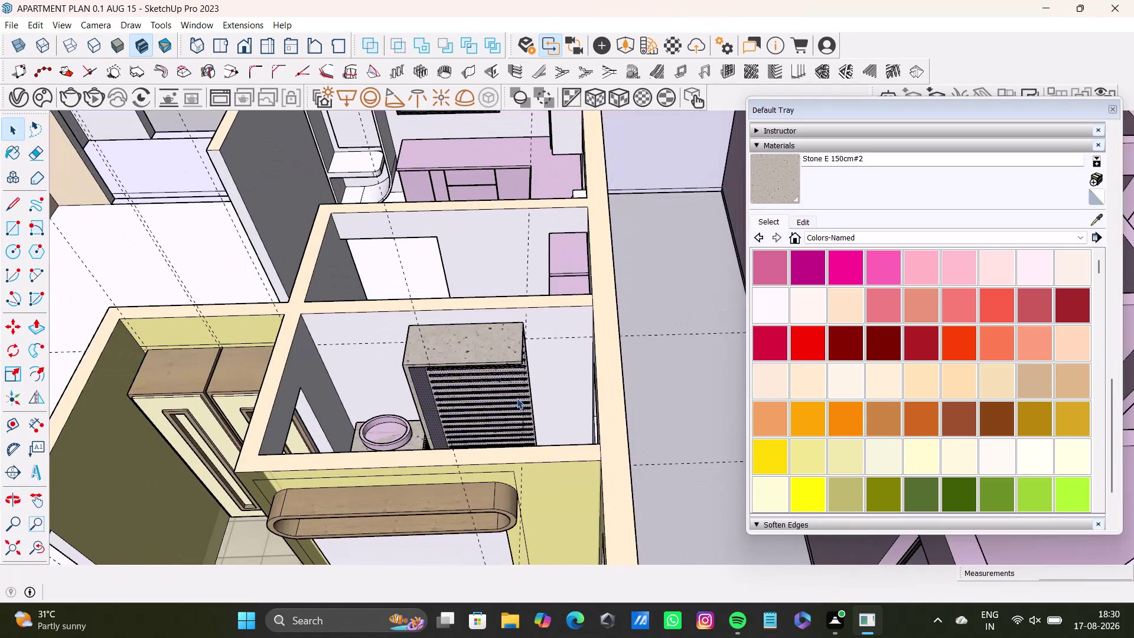
Pick the dark gray swatch from the Materials panel's Colors-Named list.
scroll(down, 3)
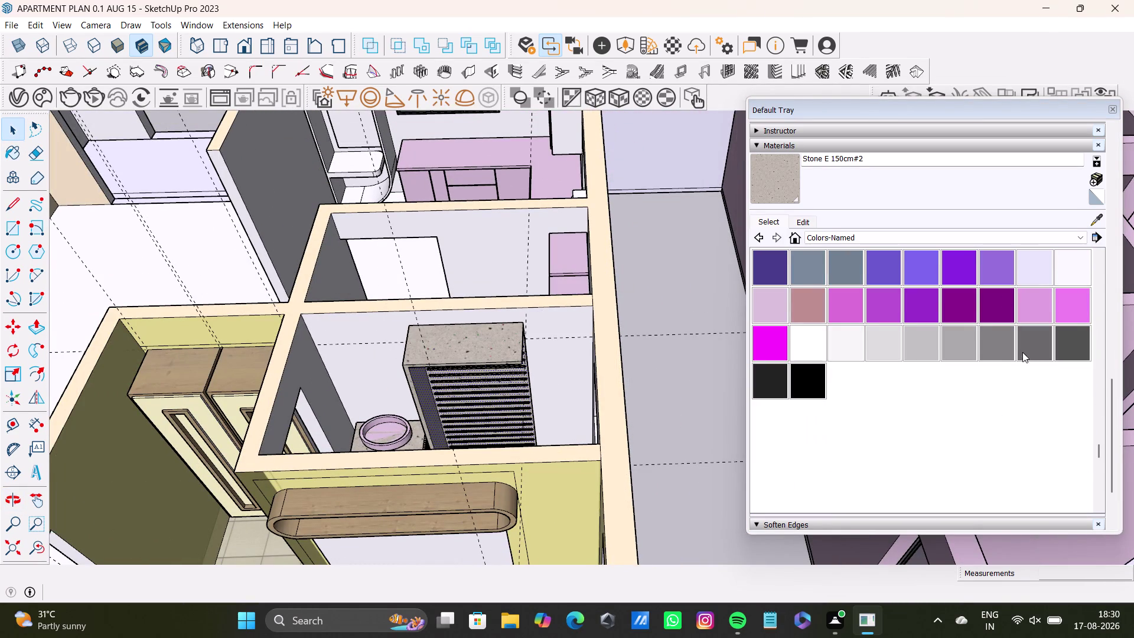
click(1045, 345)
click(1062, 346)
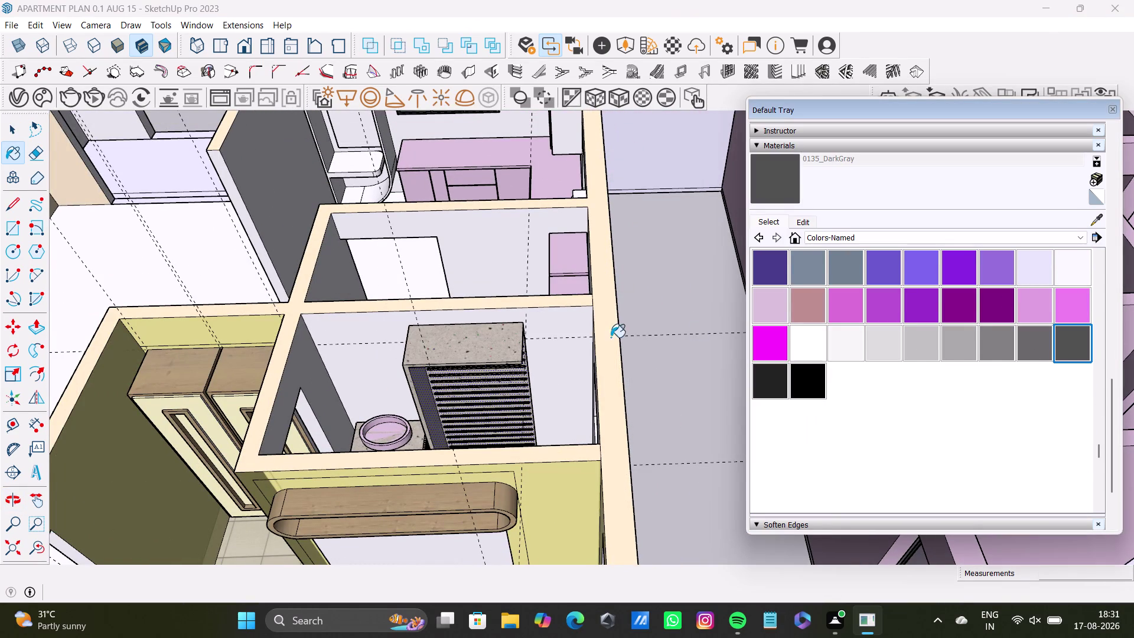
scroll(up, 3)
key(space)
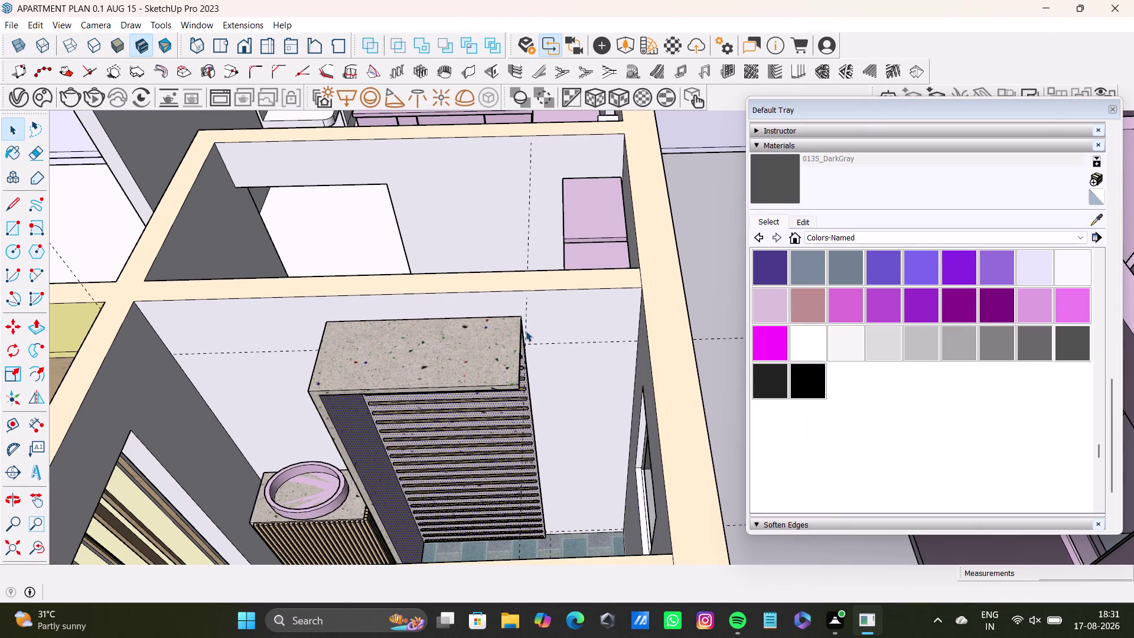
Look into the bathroom and select its back and left walls.
scroll(down, 3)
middle_drag(551, 339, 558, 264)
middle_drag(562, 292, 611, 331)
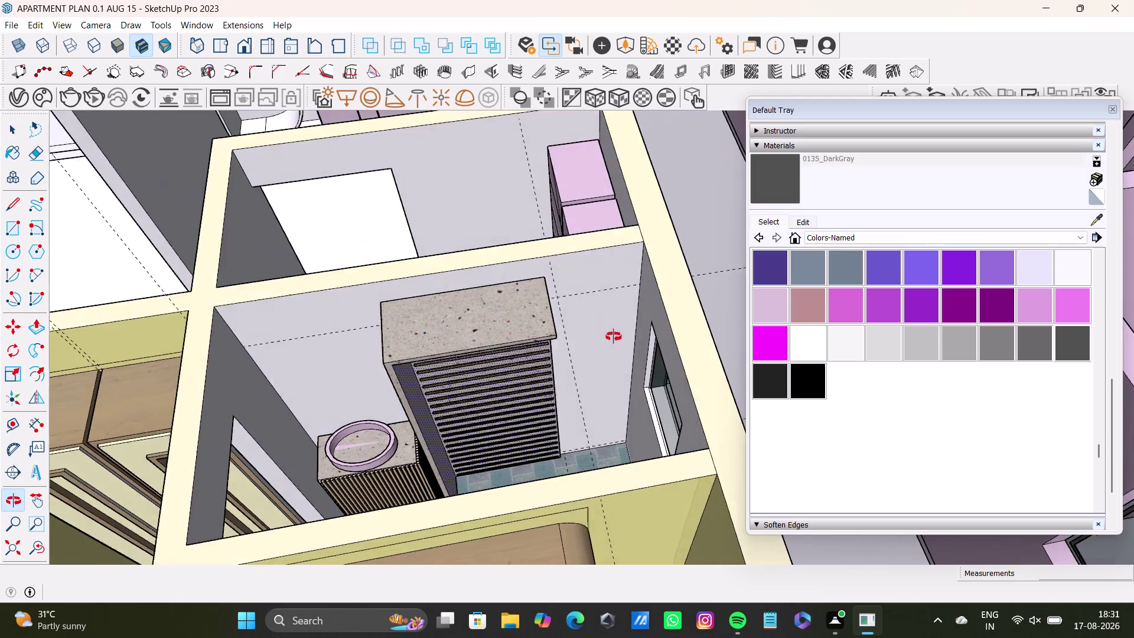
middle_drag(612, 331, 615, 338)
key(space)
click(608, 312)
click(614, 305)
triple_click(614, 304)
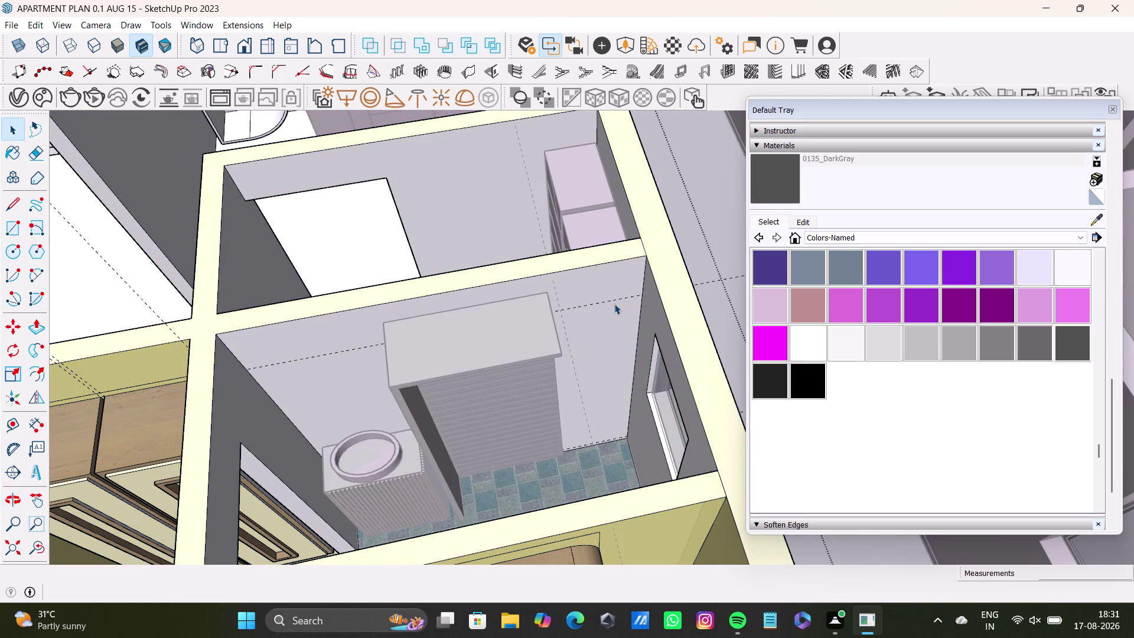
click(614, 303)
click(614, 315)
click(649, 314)
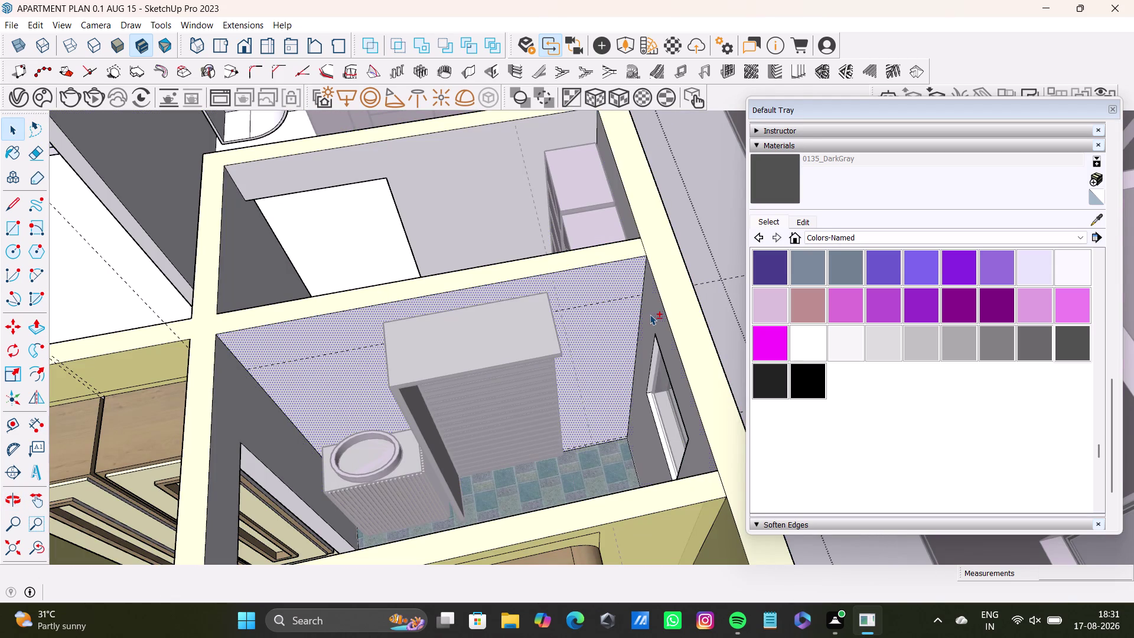
click(248, 401)
Add another wall to the selection and paint the selected walls 0134_DimGray.
middle_drag(478, 550, 478, 493)
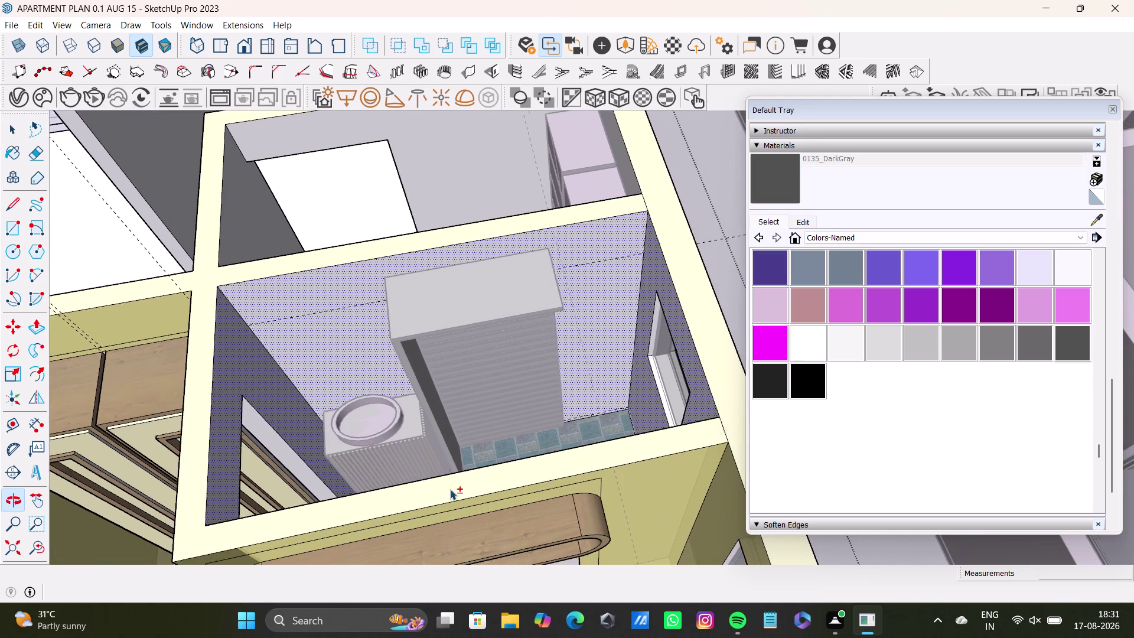
click(273, 435)
middle_drag(377, 478, 484, 435)
middle_drag(485, 436, 367, 421)
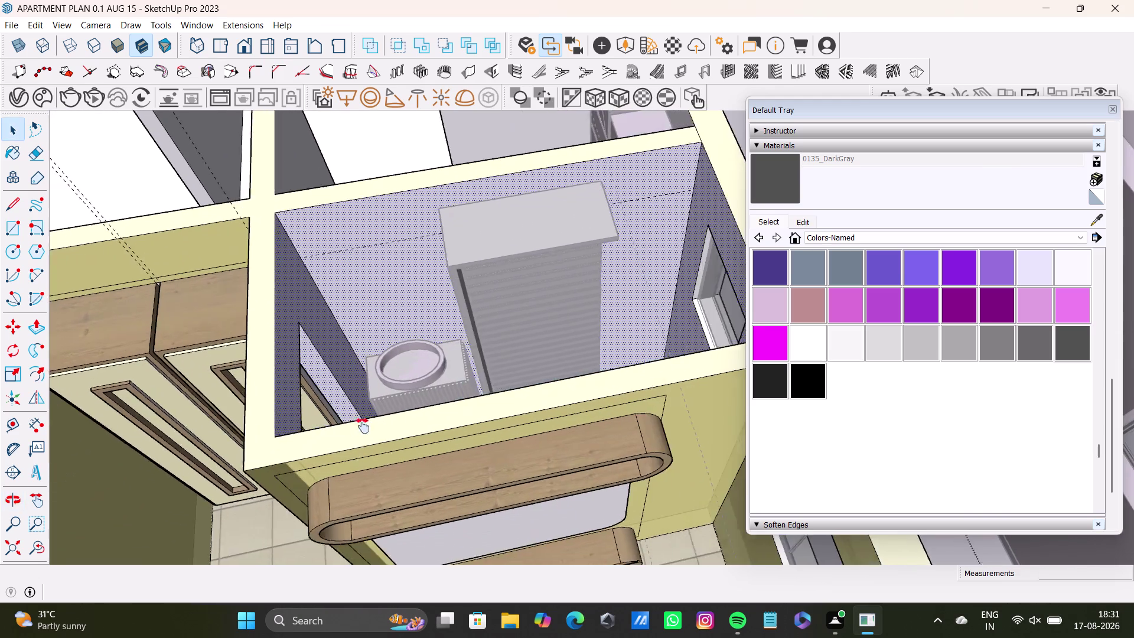
middle_drag(368, 421, 353, 439)
middle_drag(362, 460, 690, 528)
middle_drag(639, 438, 488, 406)
middle_drag(436, 458, 706, 464)
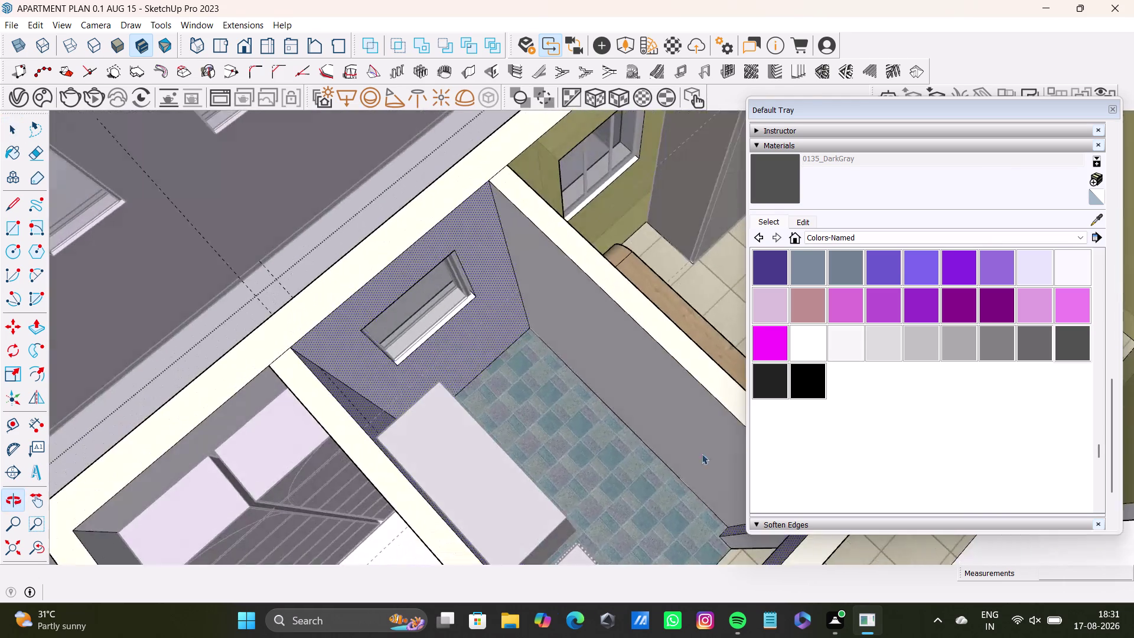
middle_drag(661, 423, 561, 354)
click(573, 330)
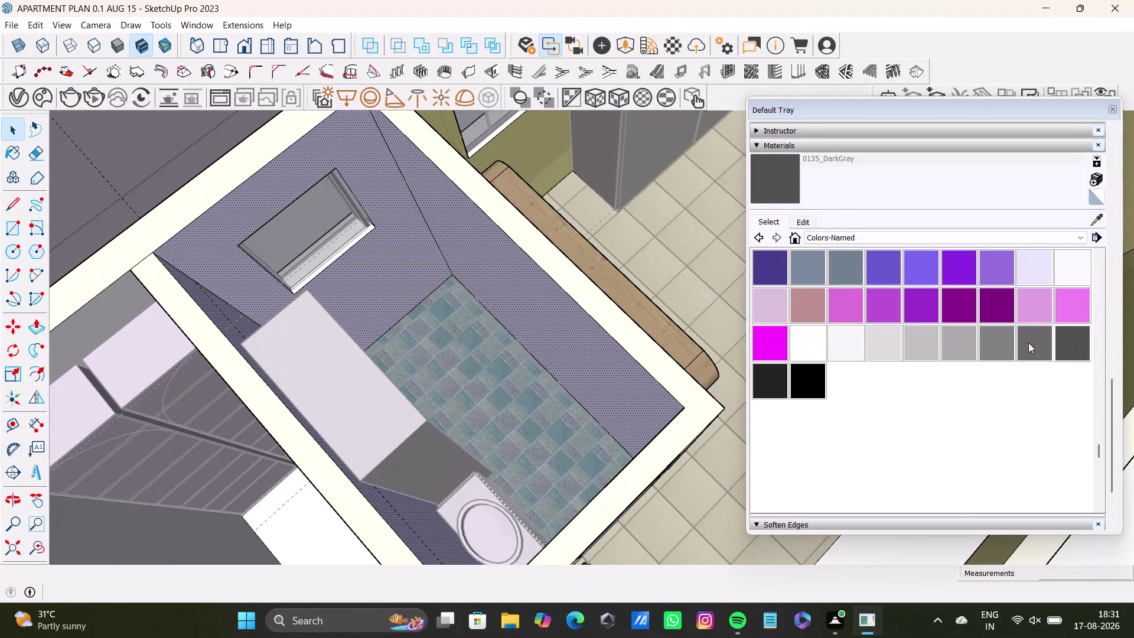
click(1029, 339)
click(551, 315)
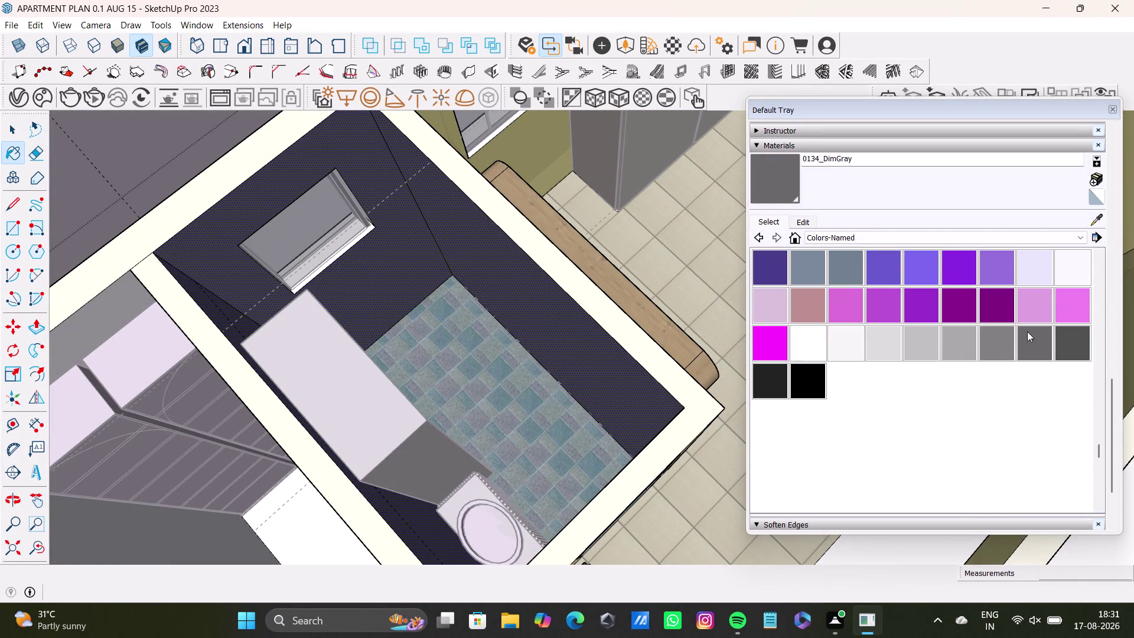
Paint the remaining bathroom wall dim gray.
middle_drag(835, 388, 442, 311)
middle_drag(482, 319, 242, 187)
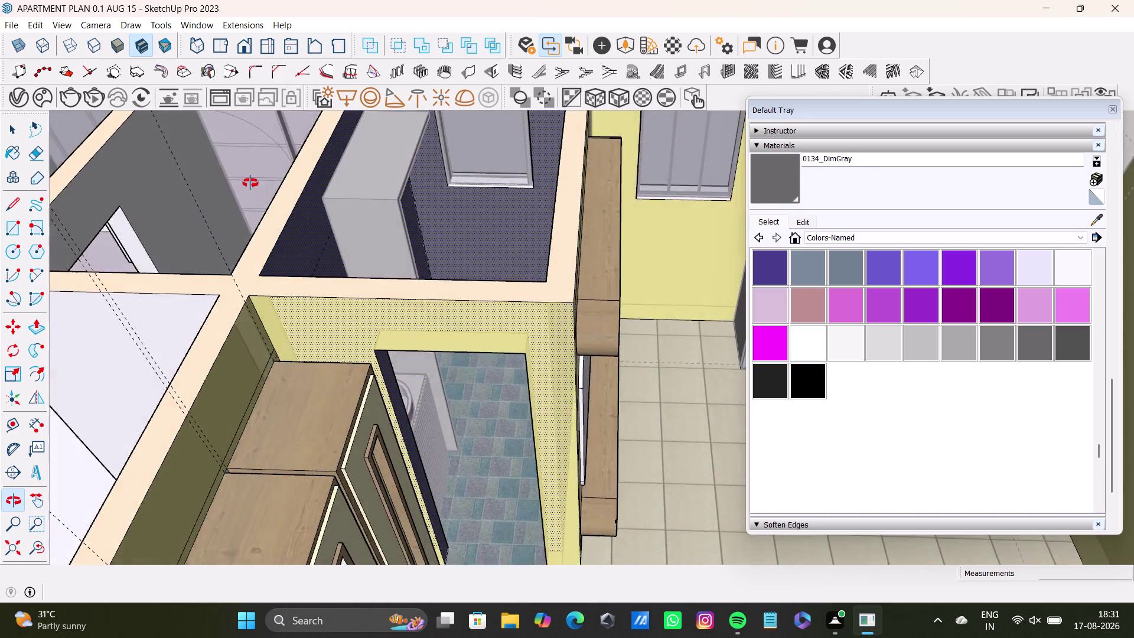
middle_drag(242, 187, 281, 311)
scroll(up, 3)
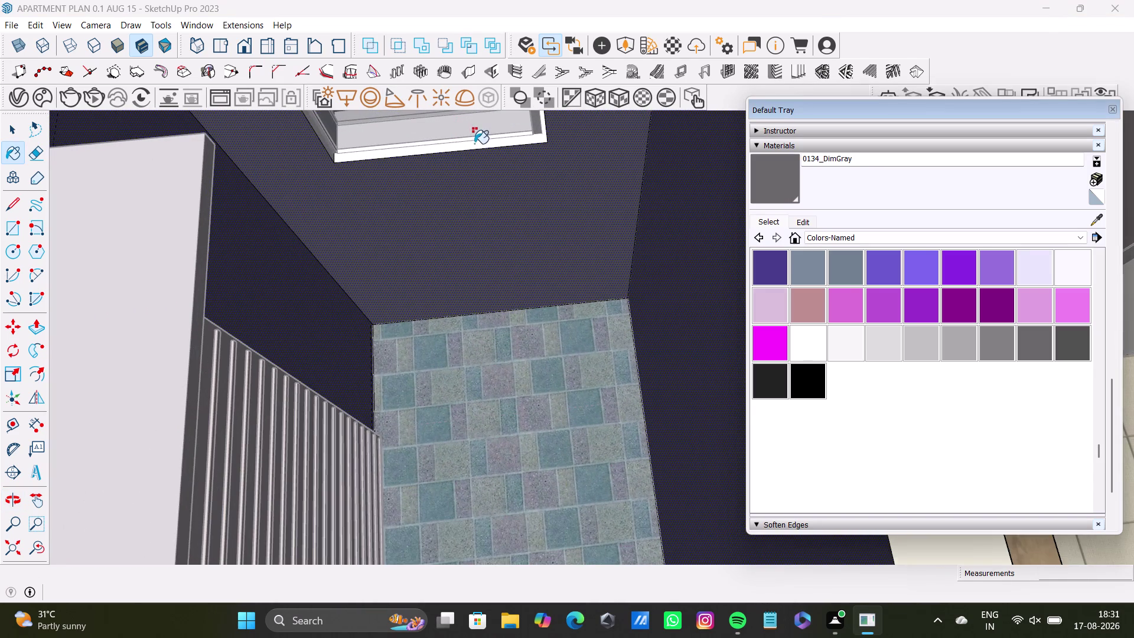
click(475, 144)
scroll(down, 3)
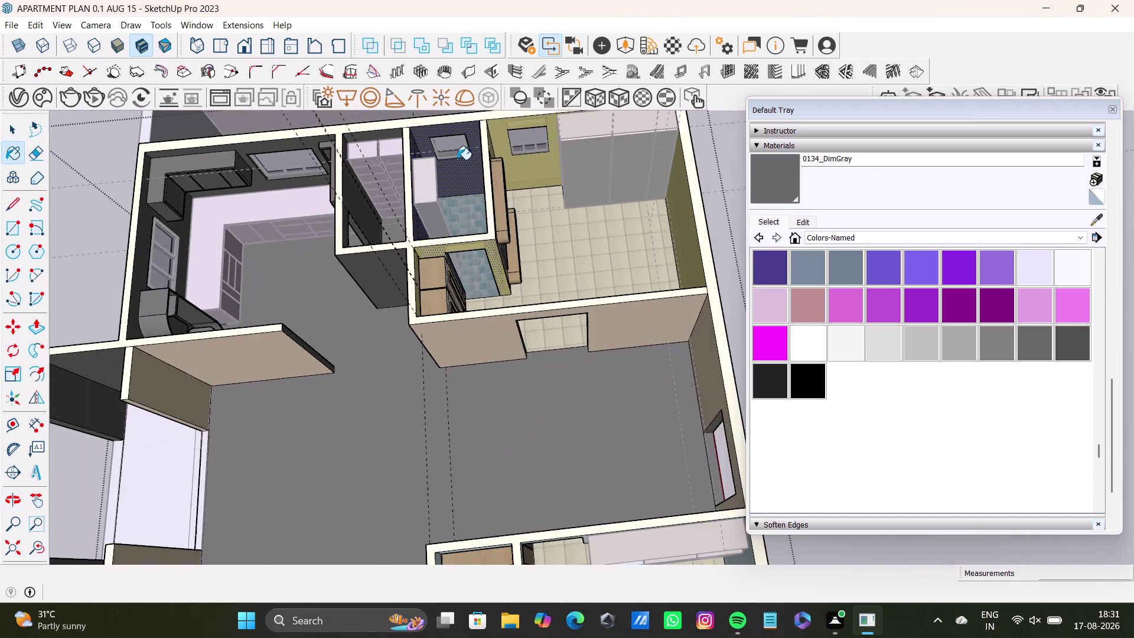
View the whole apartment and undo the last change.
middle_drag(457, 160, 582, 282)
middle_drag(576, 307, 505, 257)
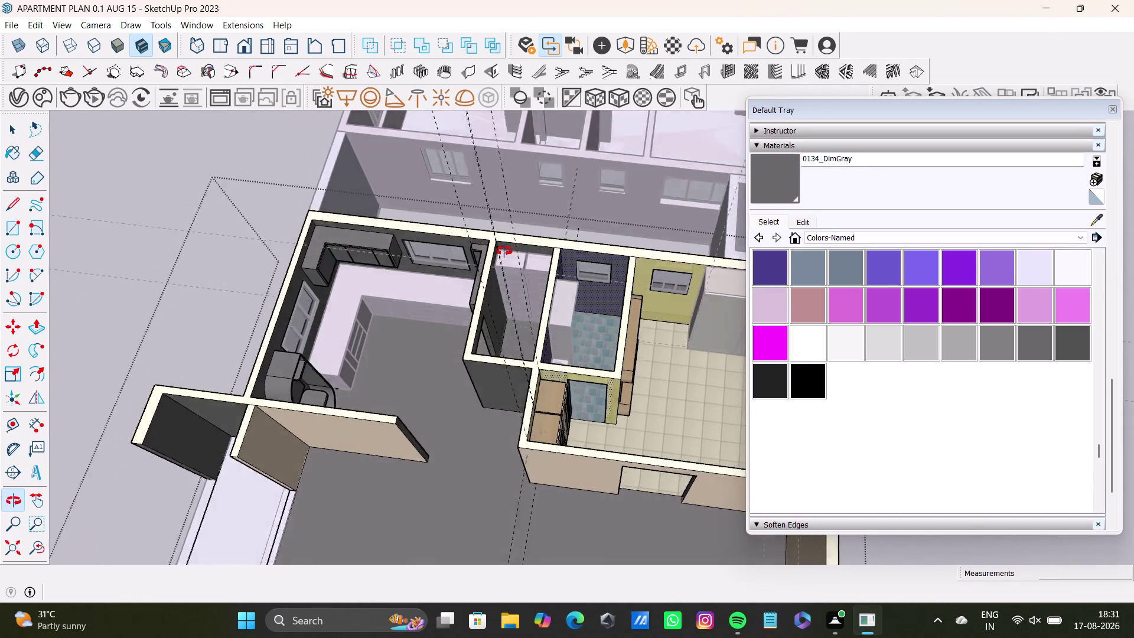
middle_drag(504, 258, 497, 208)
scroll(up, 3)
key(ctrl+z)
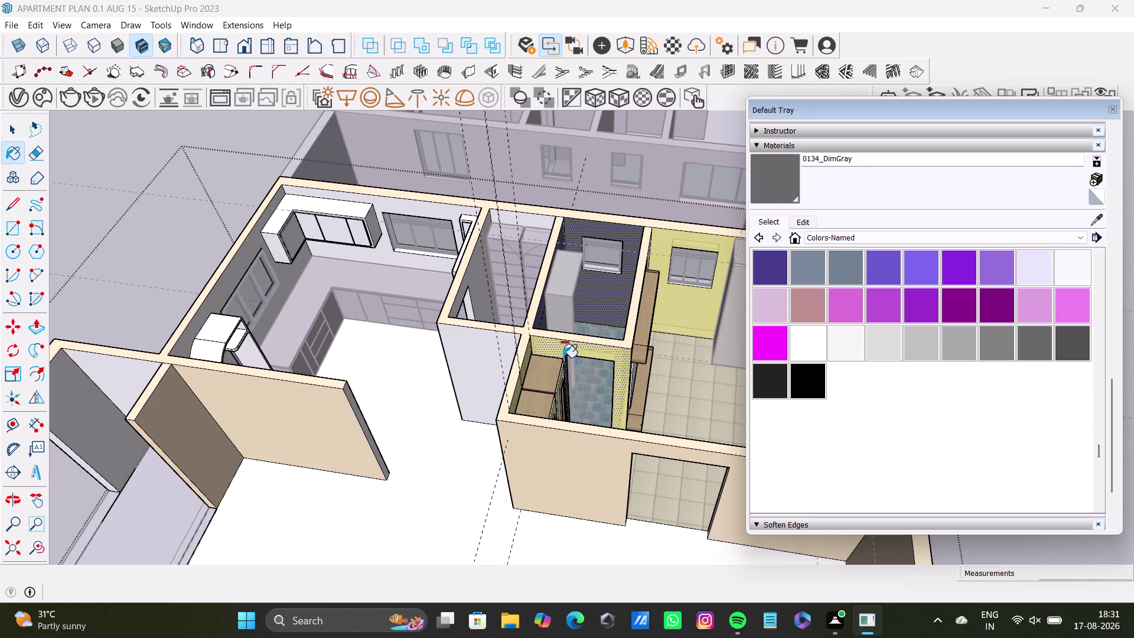
scroll(up, 3)
key(space)
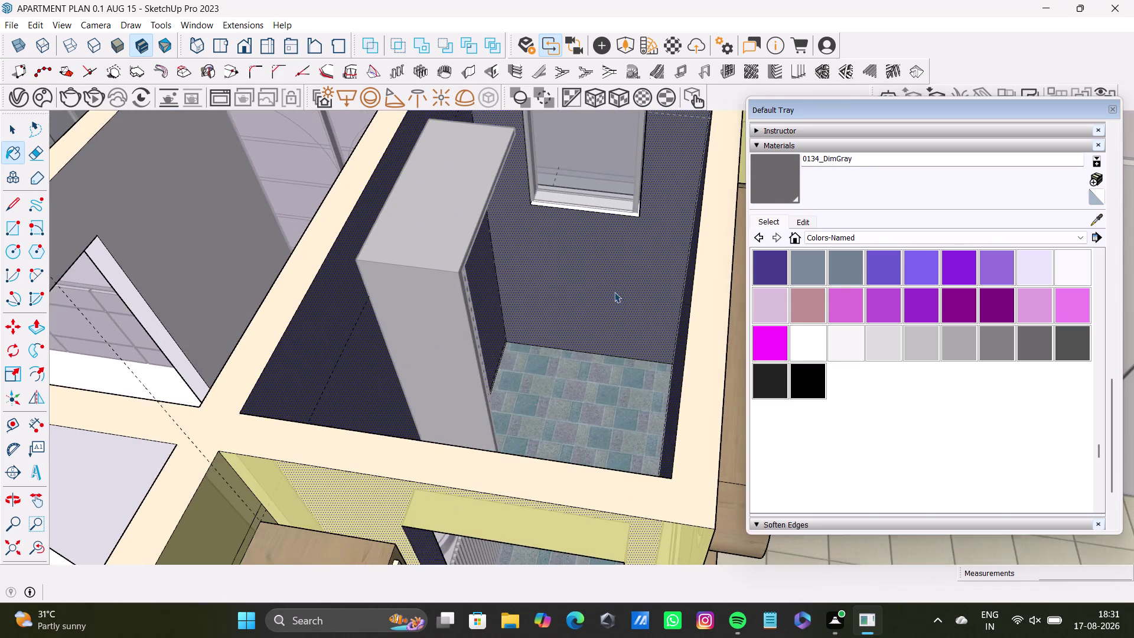
scroll(up, 3)
Paint the bathroom wall under the window dim gray.
click(564, 200)
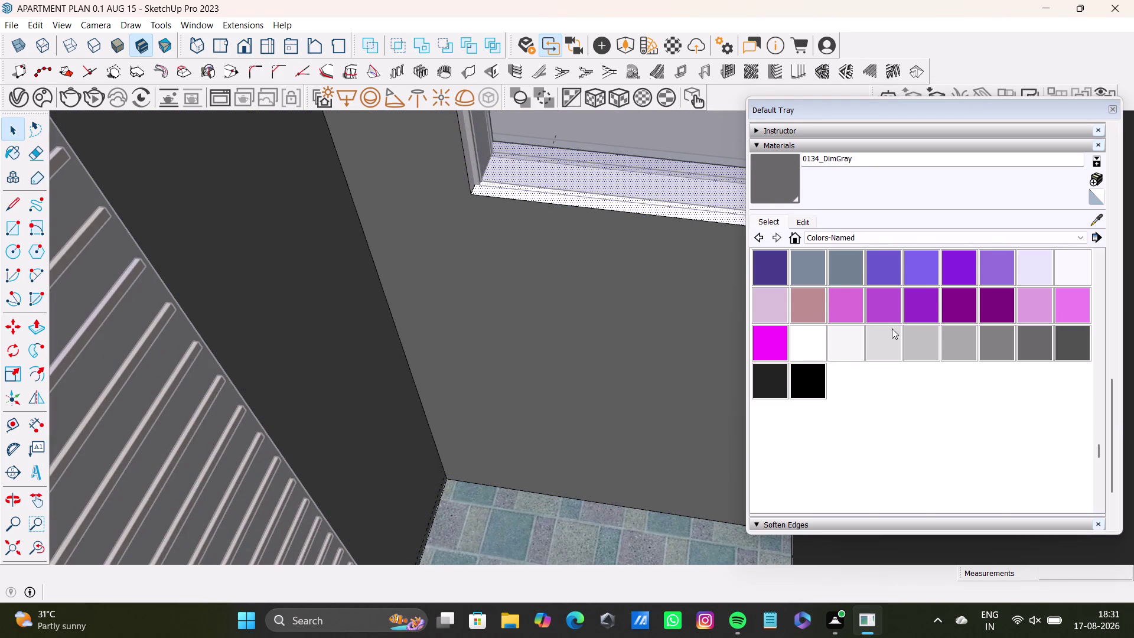
click(790, 188)
click(659, 212)
scroll(down, 3)
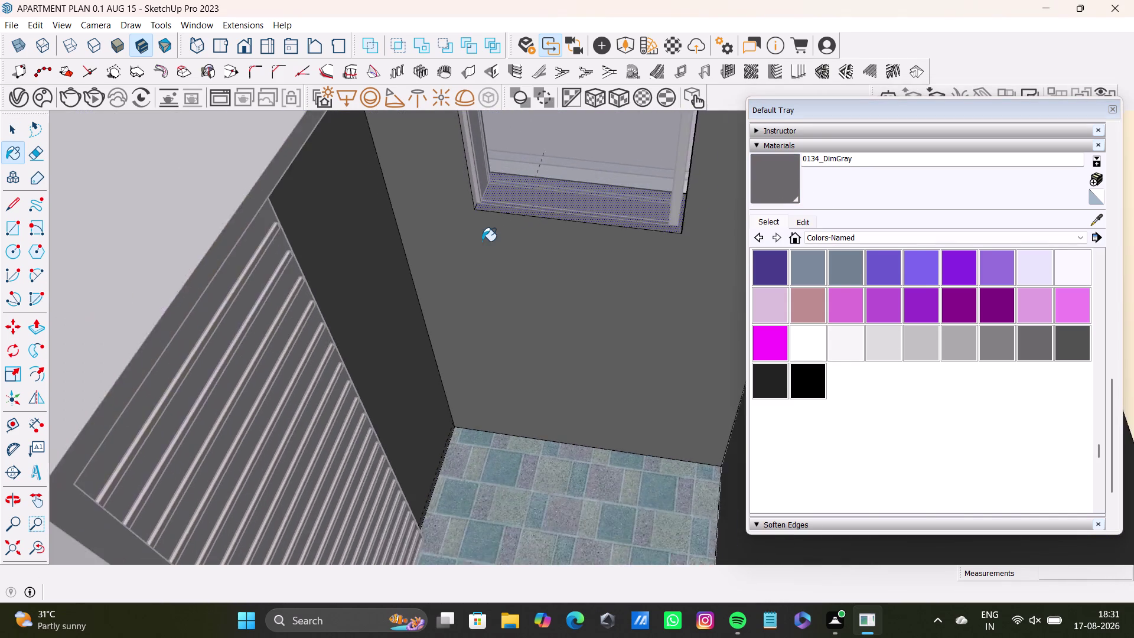
scroll(down, 3)
key(space)
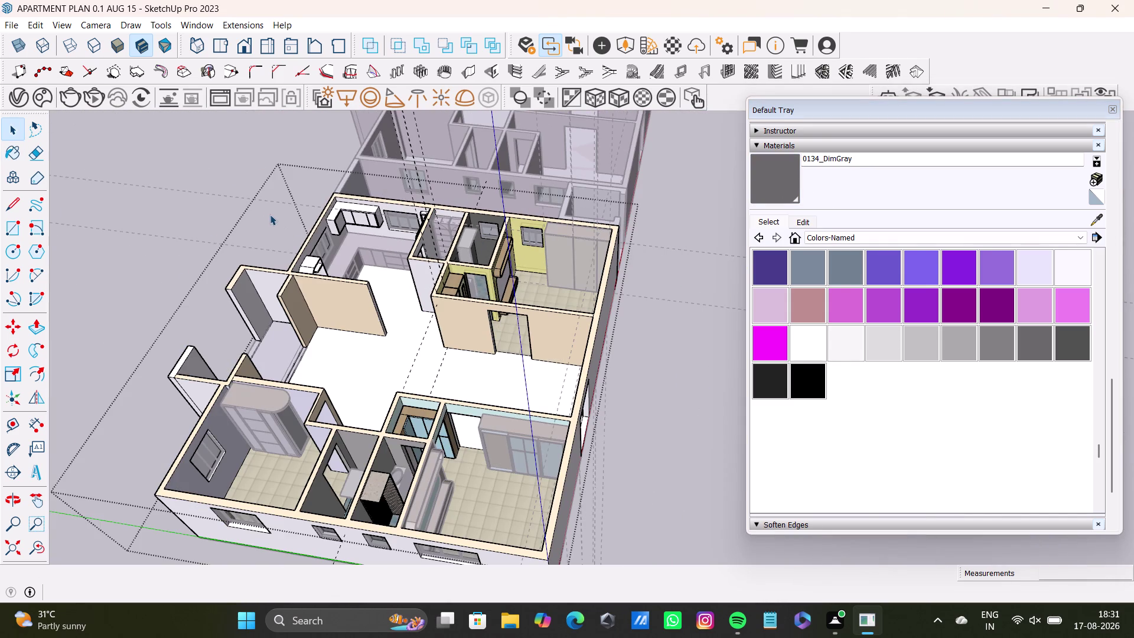
Orbit in close to the slatted bathroom cabinet and basin.
click(266, 214)
click(265, 213)
click(266, 213)
scroll(up, 3)
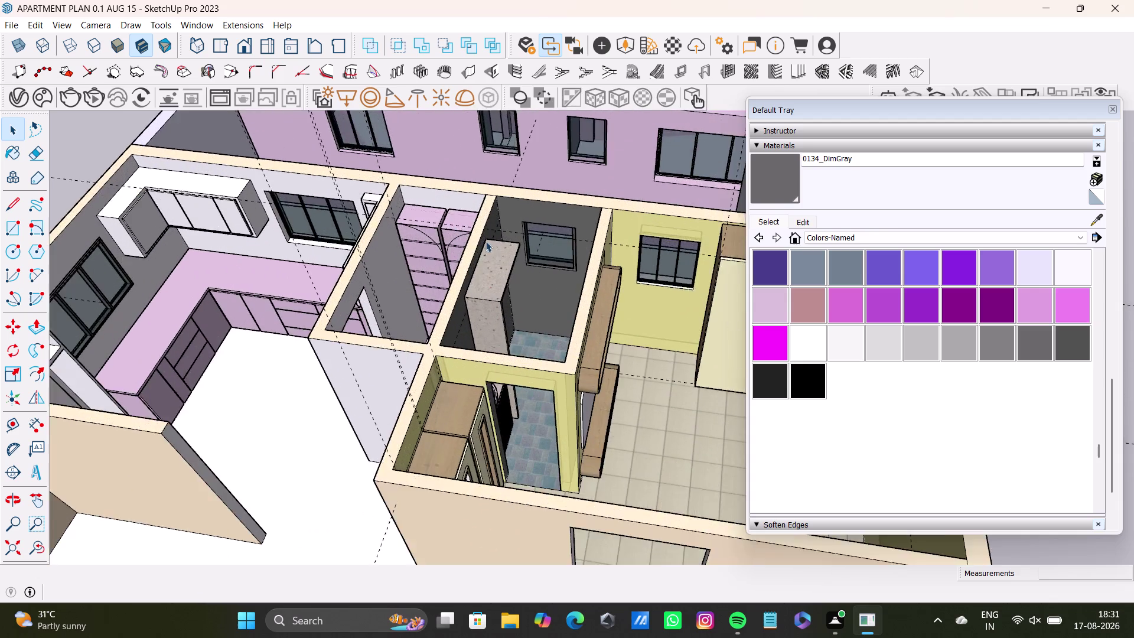
scroll(up, 3)
middle_drag(589, 314, 360, 382)
scroll(down, 3)
scroll(up, 3)
middle_drag(456, 326, 542, 240)
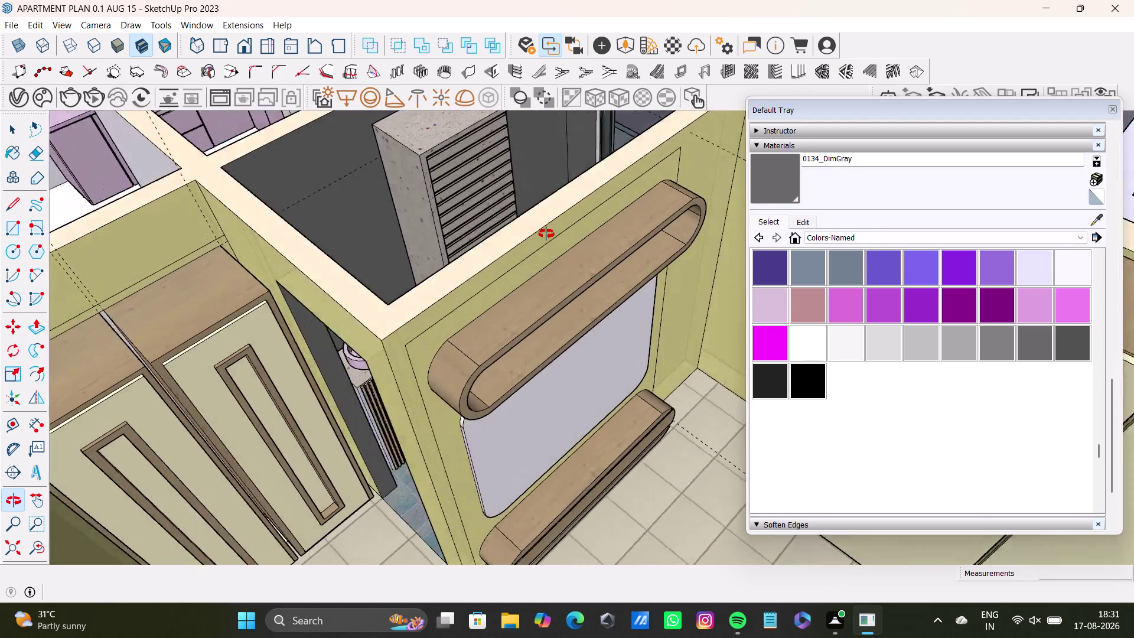
middle_drag(541, 239, 656, 296)
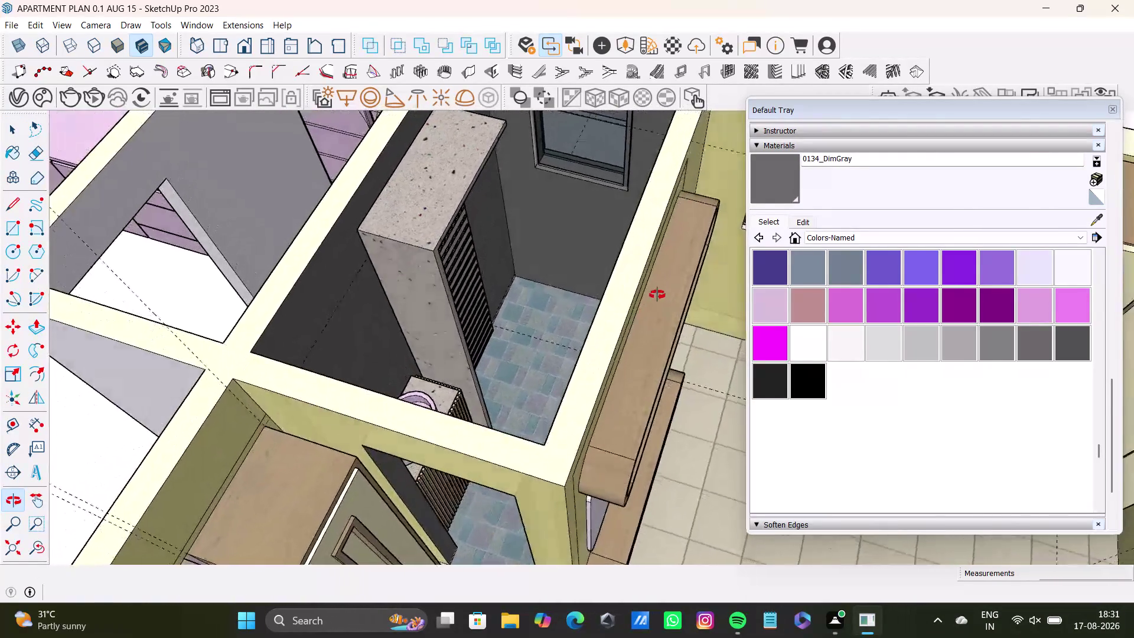
middle_drag(656, 296, 605, 275)
scroll(up, 3)
middle_drag(380, 449, 374, 293)
scroll(up, 3)
middle_drag(350, 323, 259, 305)
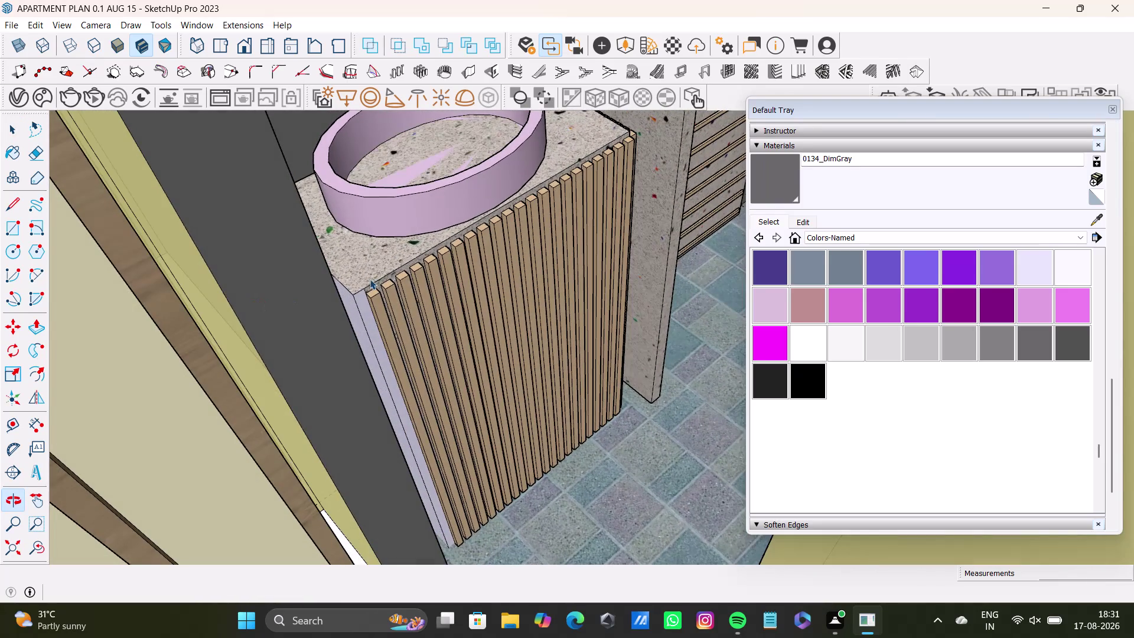
middle_drag(414, 291, 385, 292)
middle_drag(394, 270, 551, 250)
middle_drag(131, 380, 271, 310)
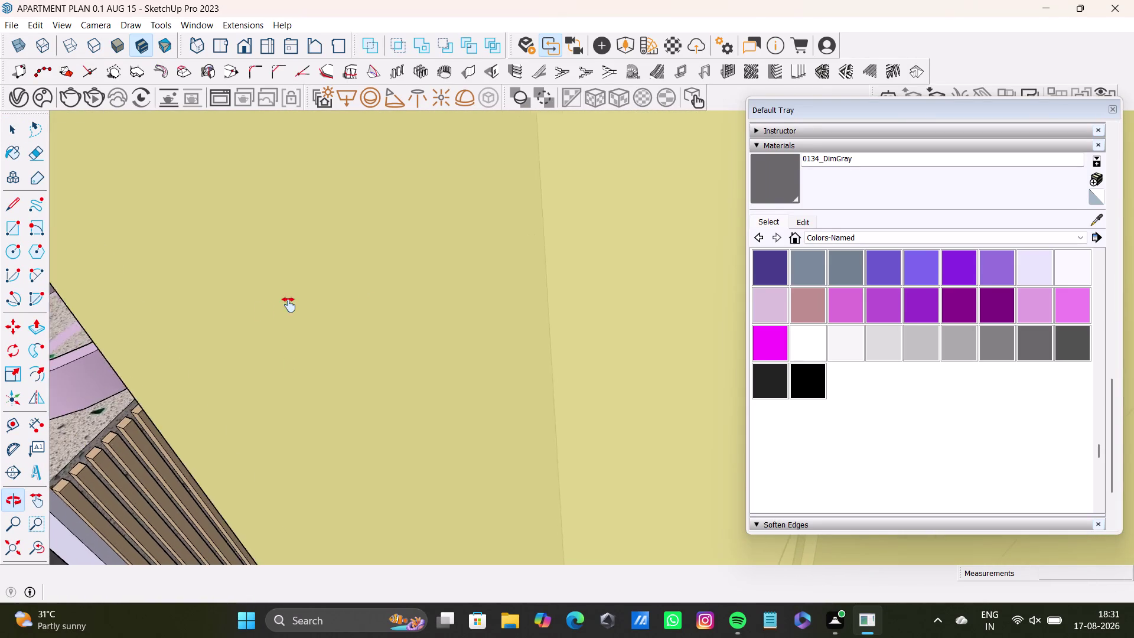
middle_drag(271, 310, 440, 267)
middle_drag(203, 411, 296, 329)
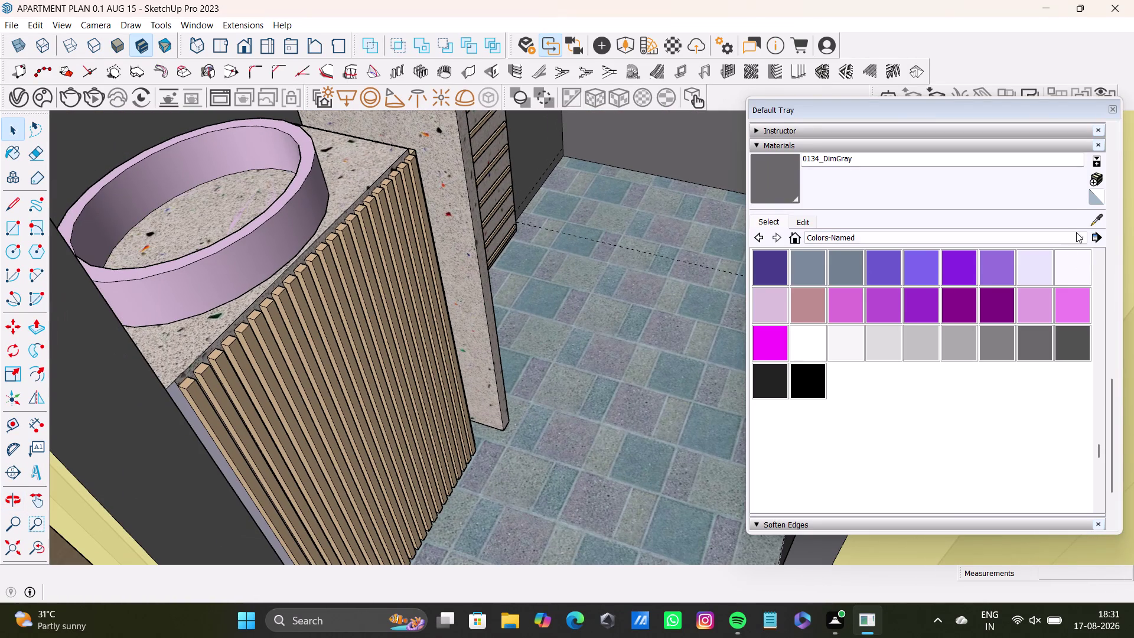
Sample the Stone E 150cm#2 material from the cabinet top.
click(1093, 219)
click(222, 321)
scroll(down, 3)
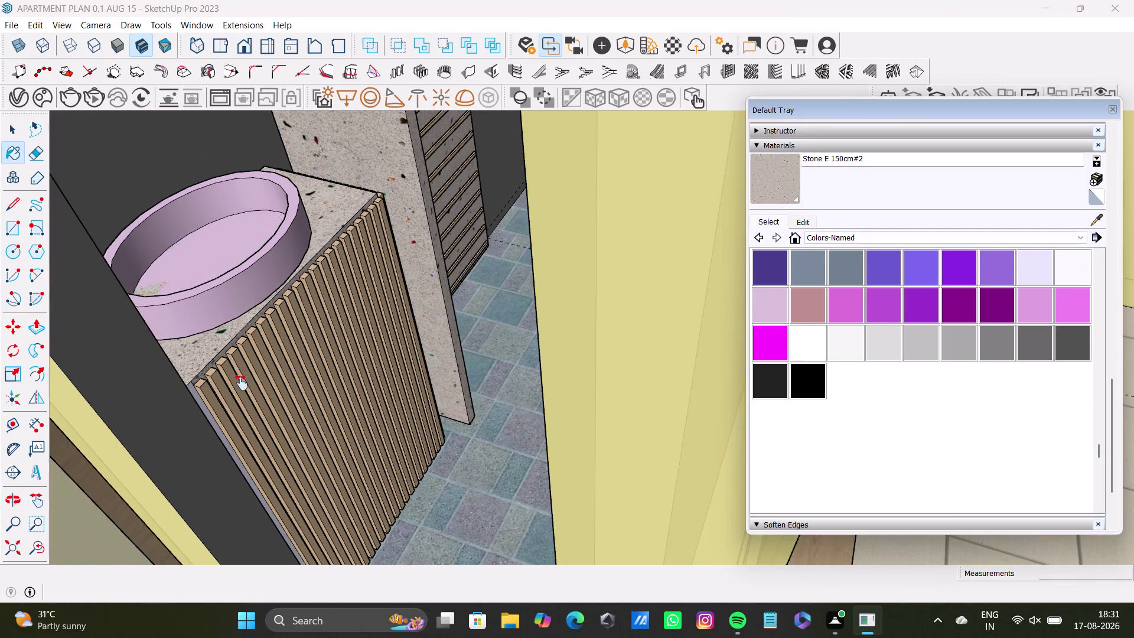
middle_drag(241, 383, 246, 360)
middle_drag(263, 363, 204, 386)
scroll(up, 3)
scroll(up, 3)
key(space)
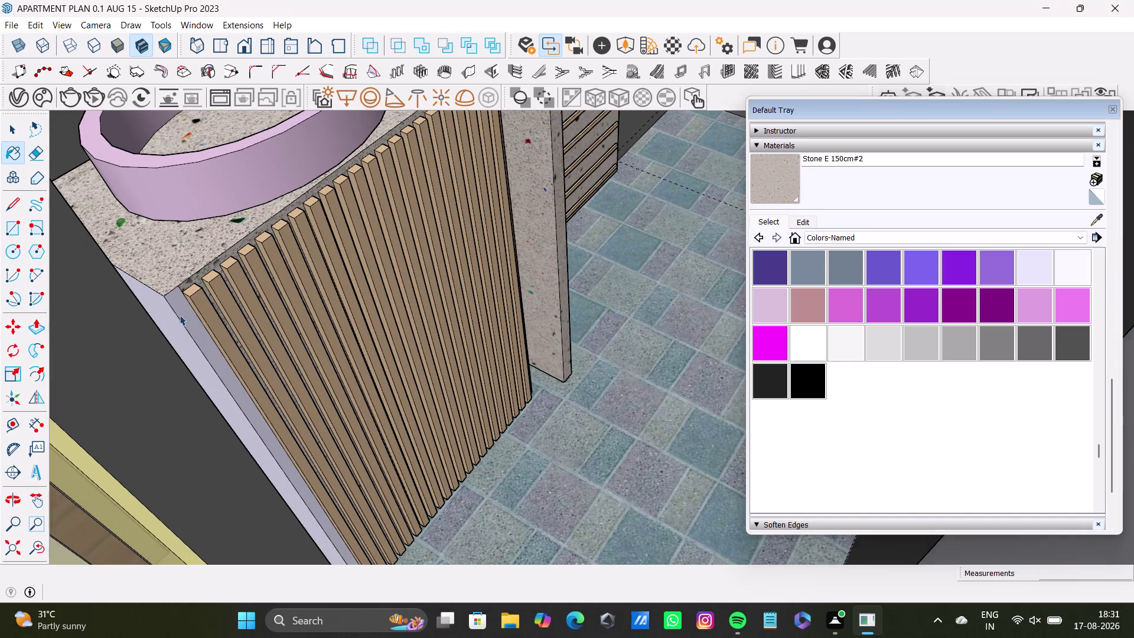
Paint the slatted cabinet's side faces with Stone E 150cm#2.
click(168, 316)
triple_click(175, 318)
click(174, 319)
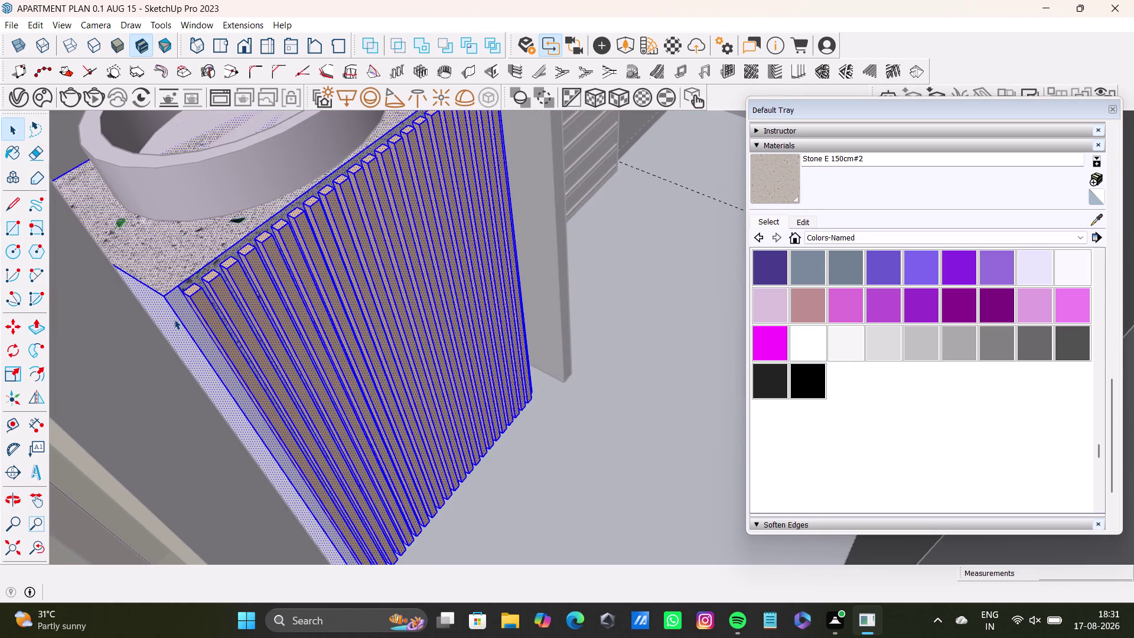
click(189, 322)
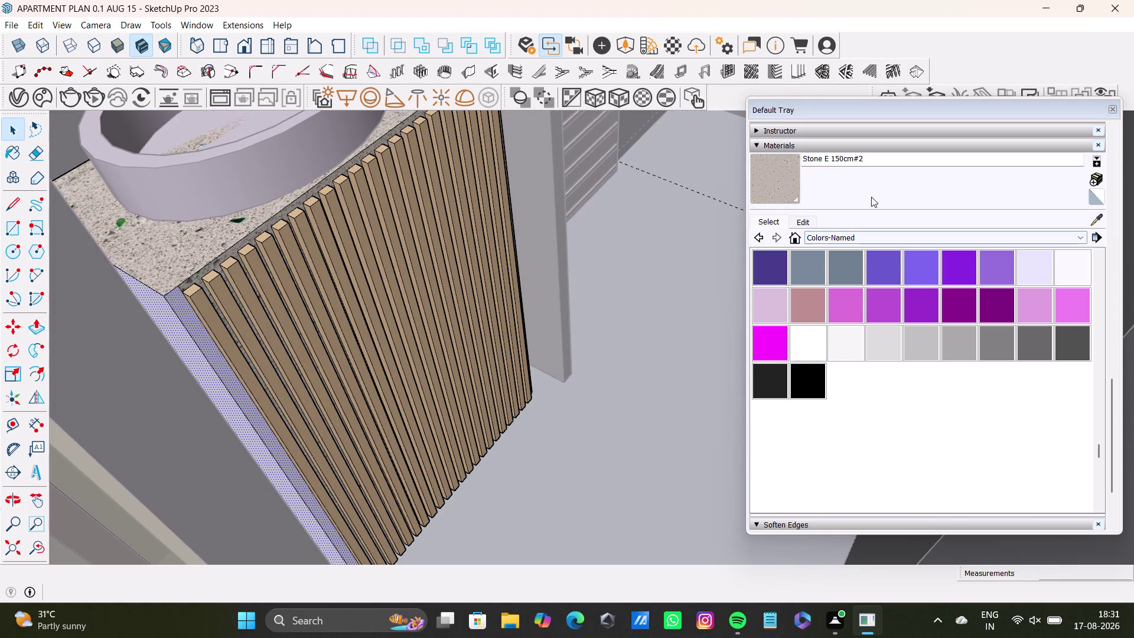
click(774, 176)
click(181, 329)
scroll(down, 3)
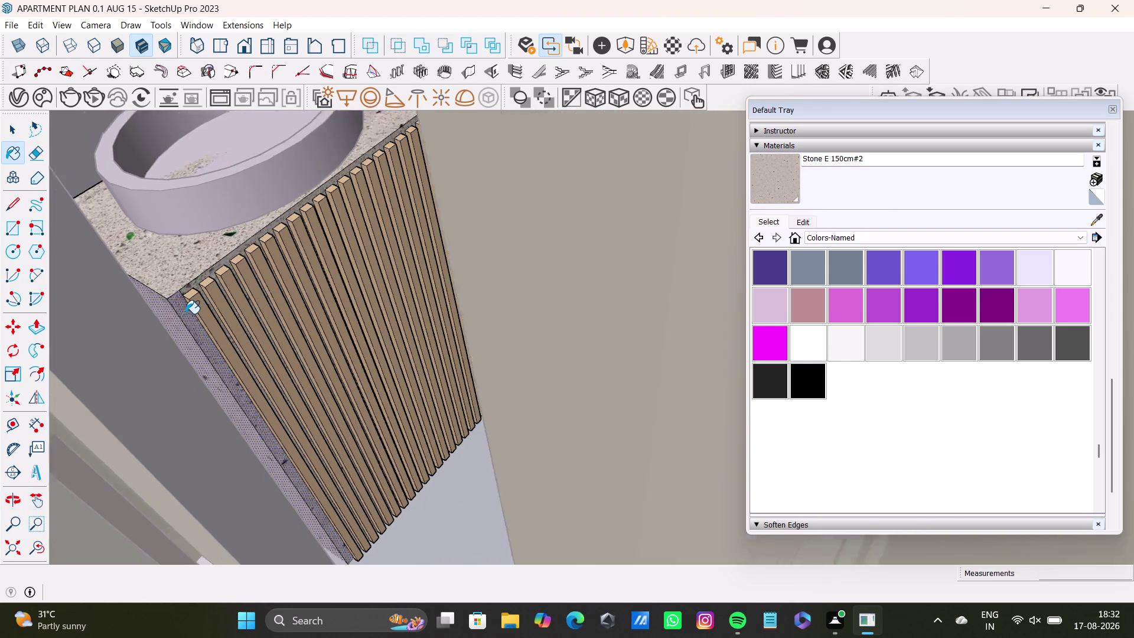
scroll(down, 3)
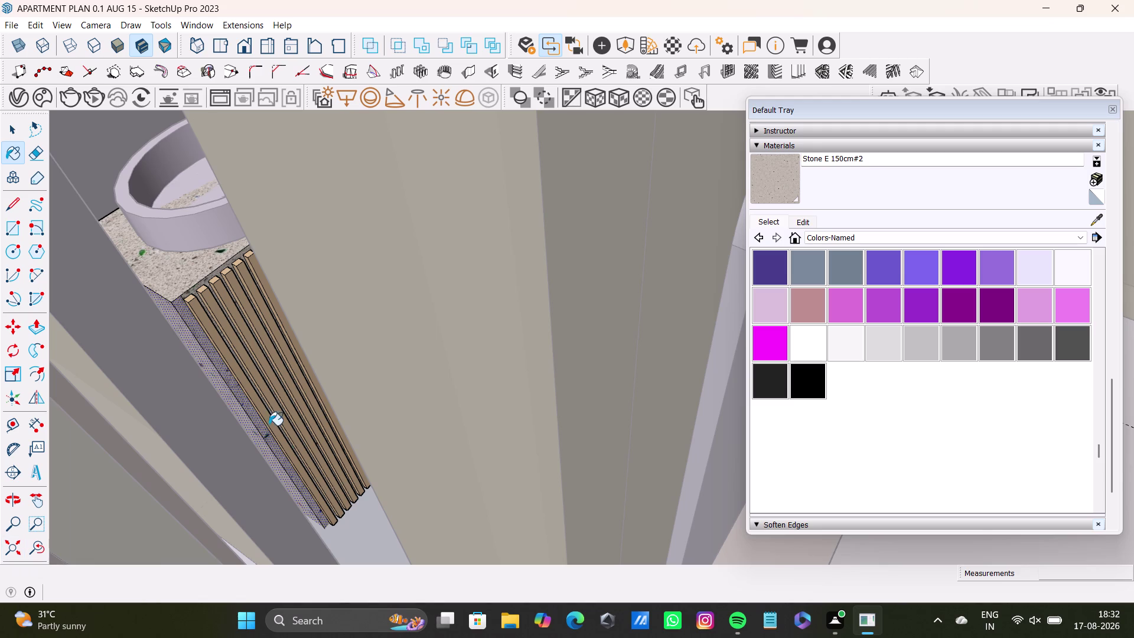
scroll(down, 3)
key(space)
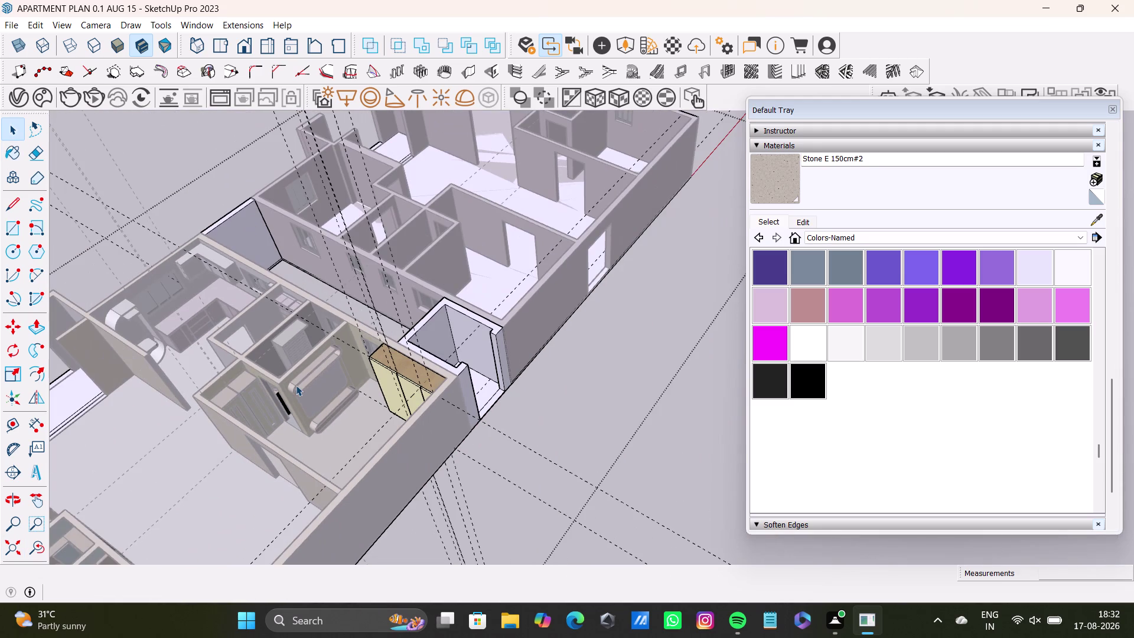